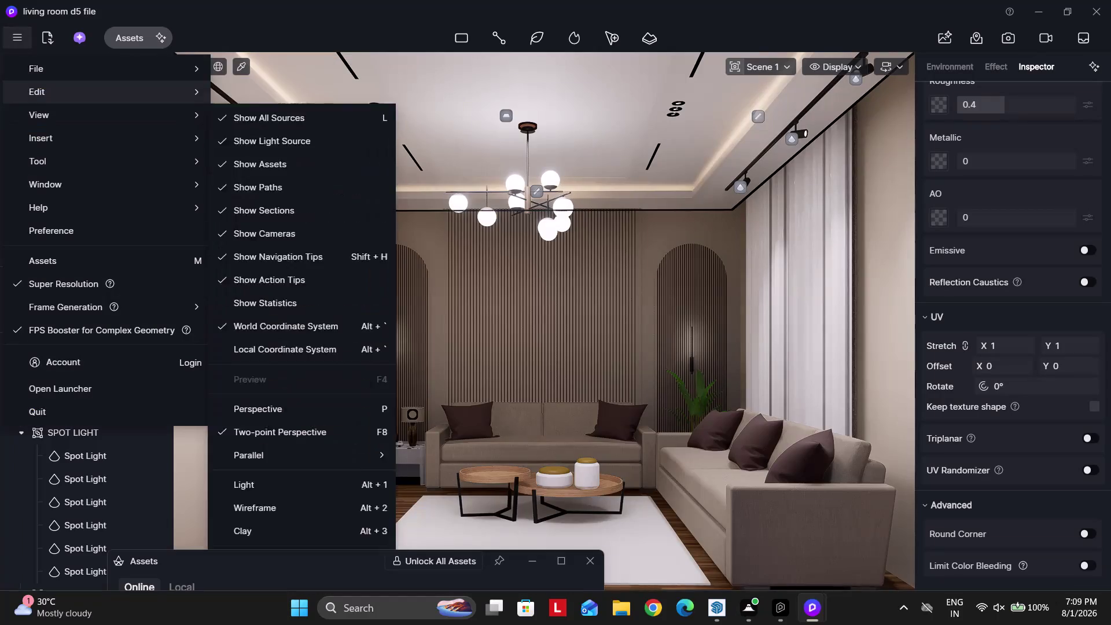
Close the main menu and return to the living room's saved Scene 1 camera view.
click(262, 195)
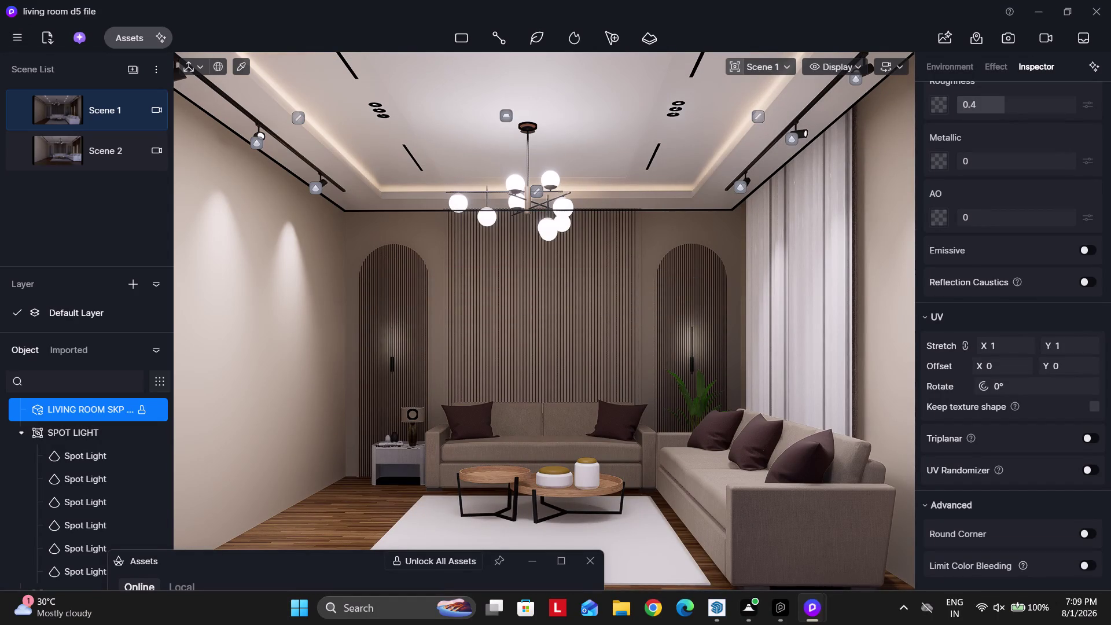
scroll(up, 3)
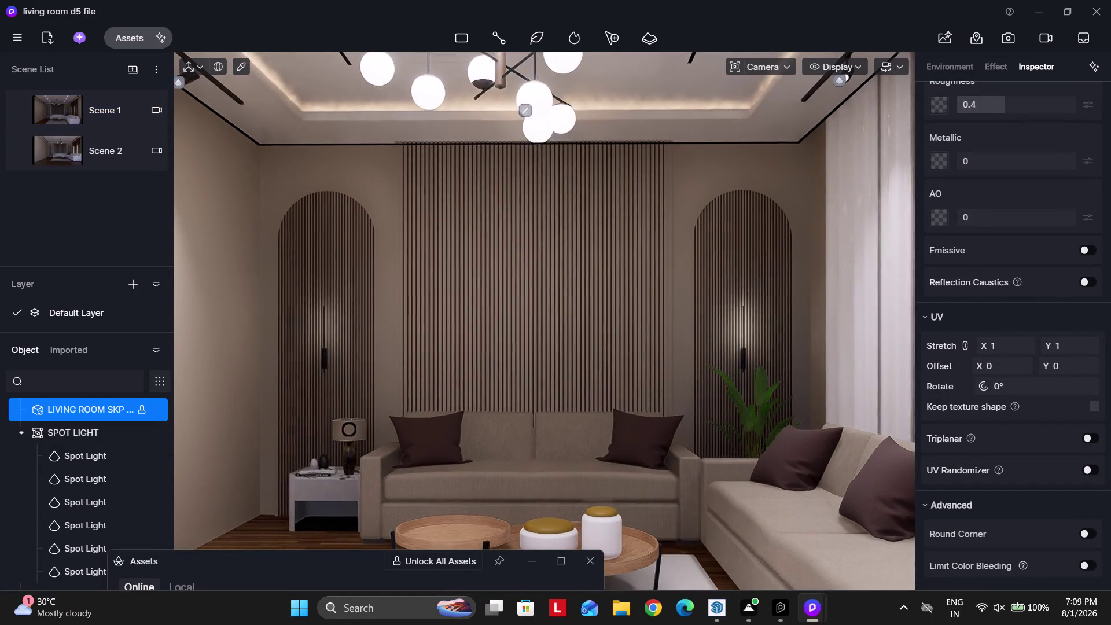
scroll(down, 3)
scroll(up, 3)
scroll(down, 3)
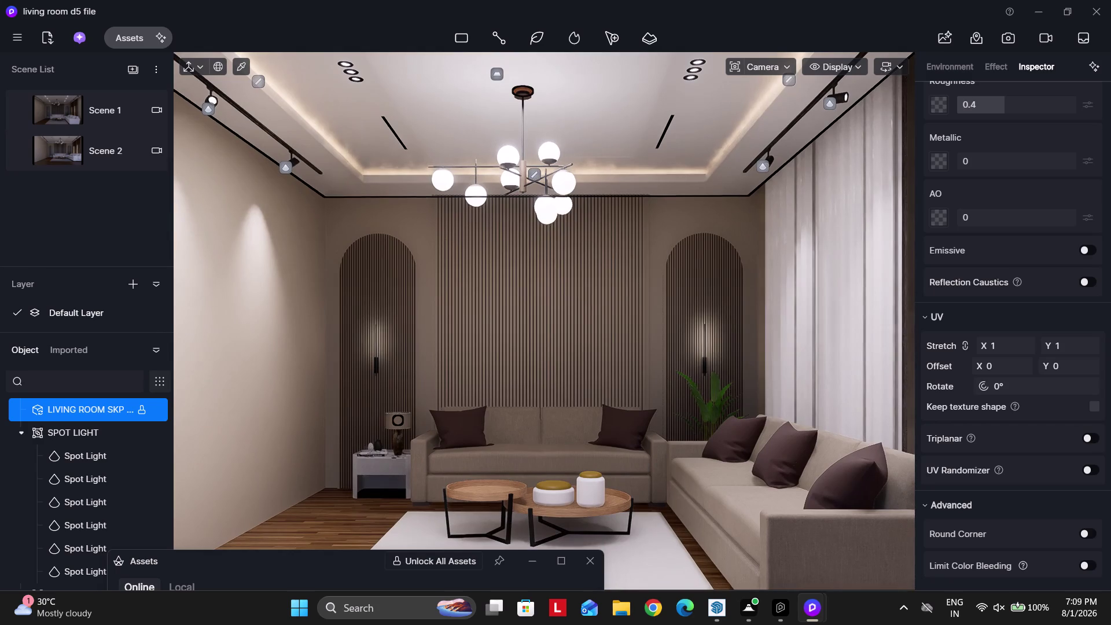
click(86, 106)
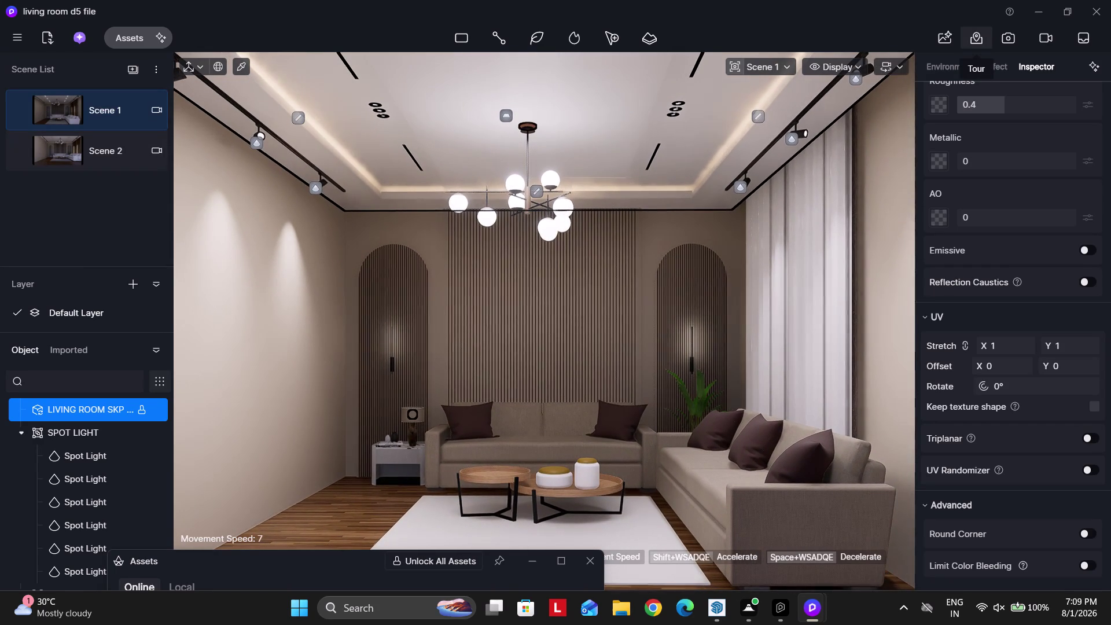
click(1004, 37)
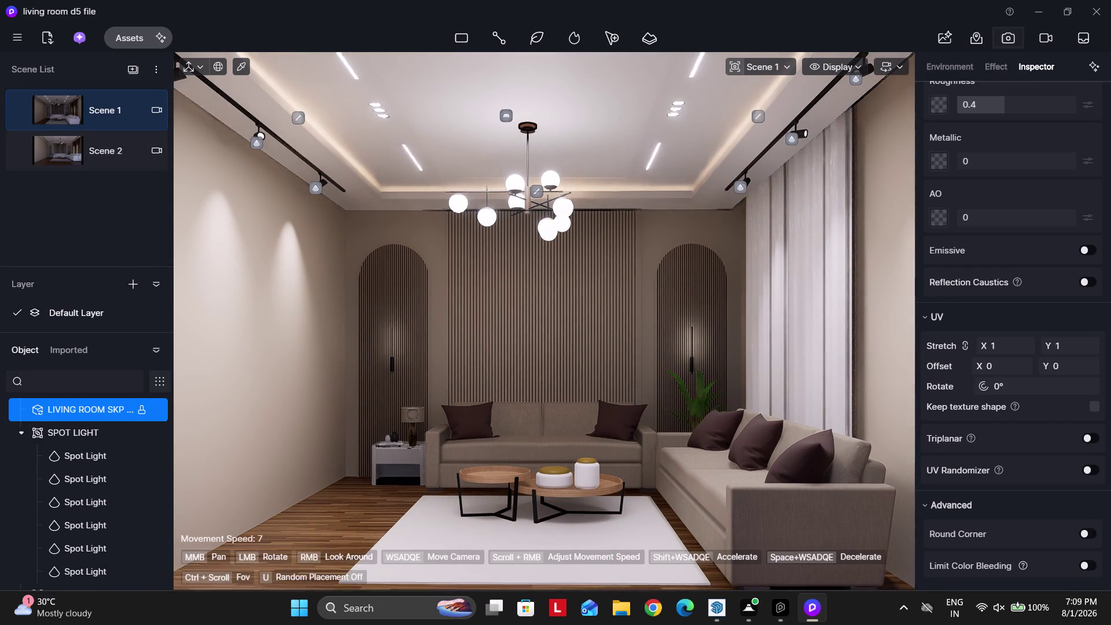
Preview 16:9 and square 1:1 aspect ratios, then return to Original at 2K.
click(605, 557)
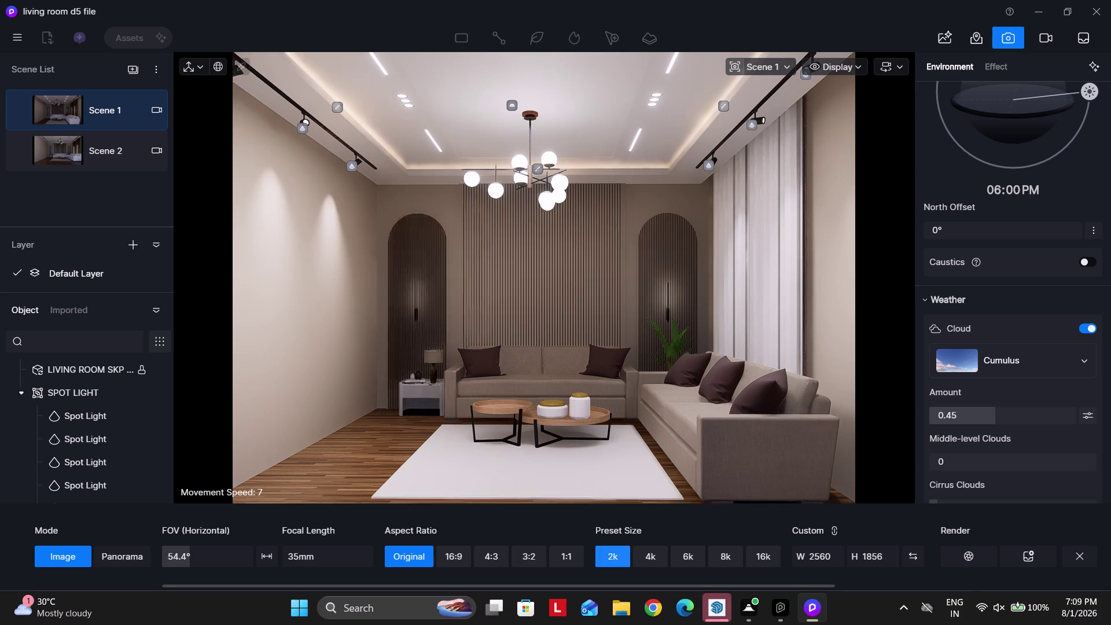
click(457, 464)
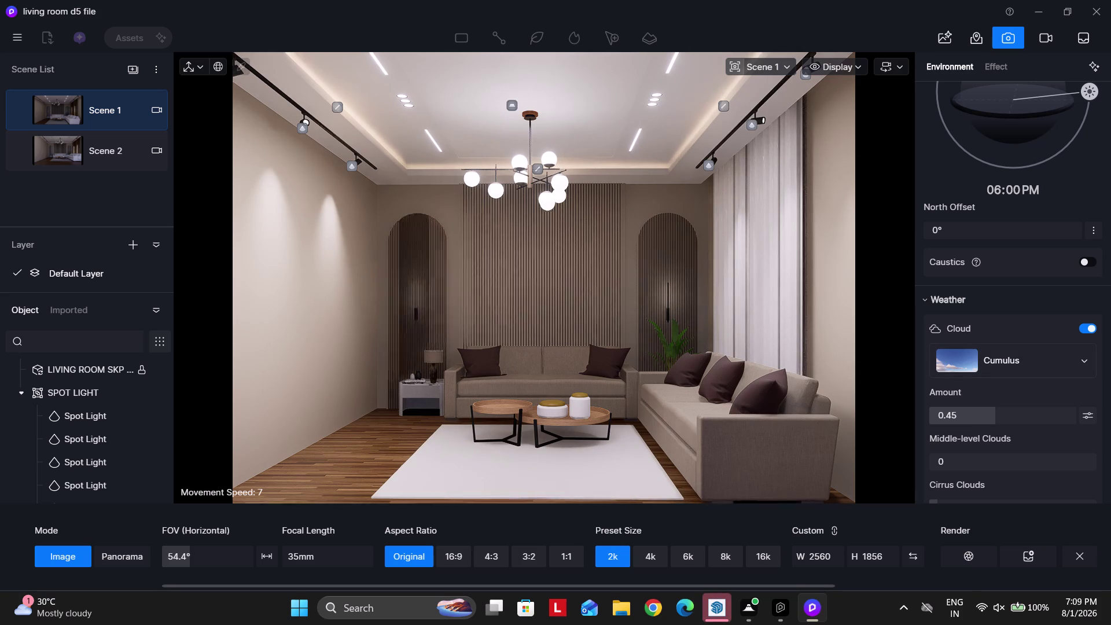
click(452, 556)
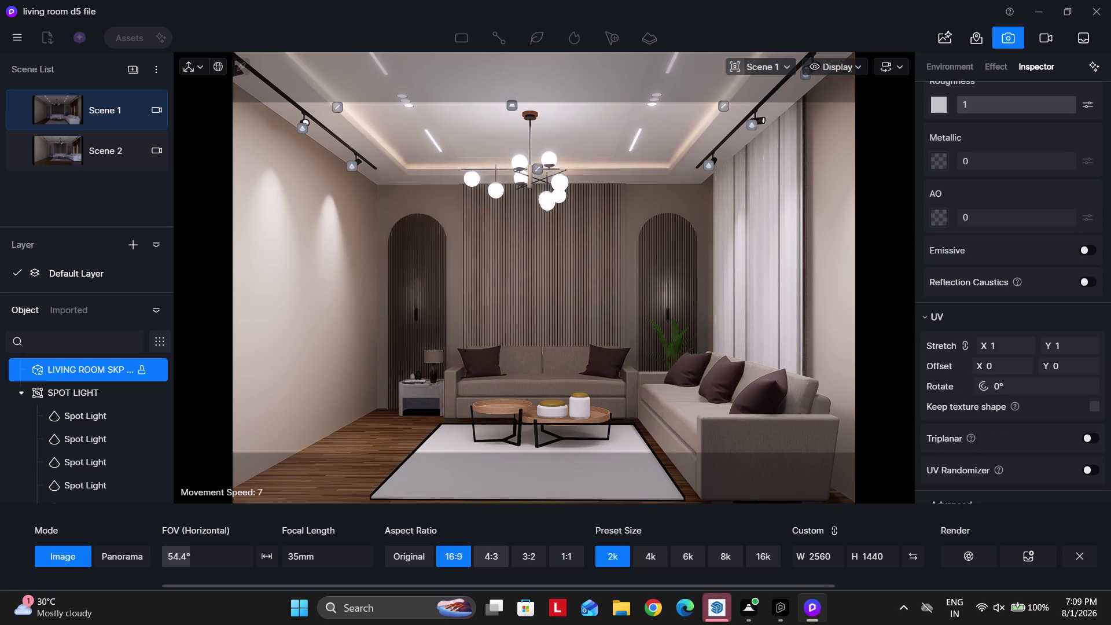
click(490, 559)
click(516, 559)
click(562, 555)
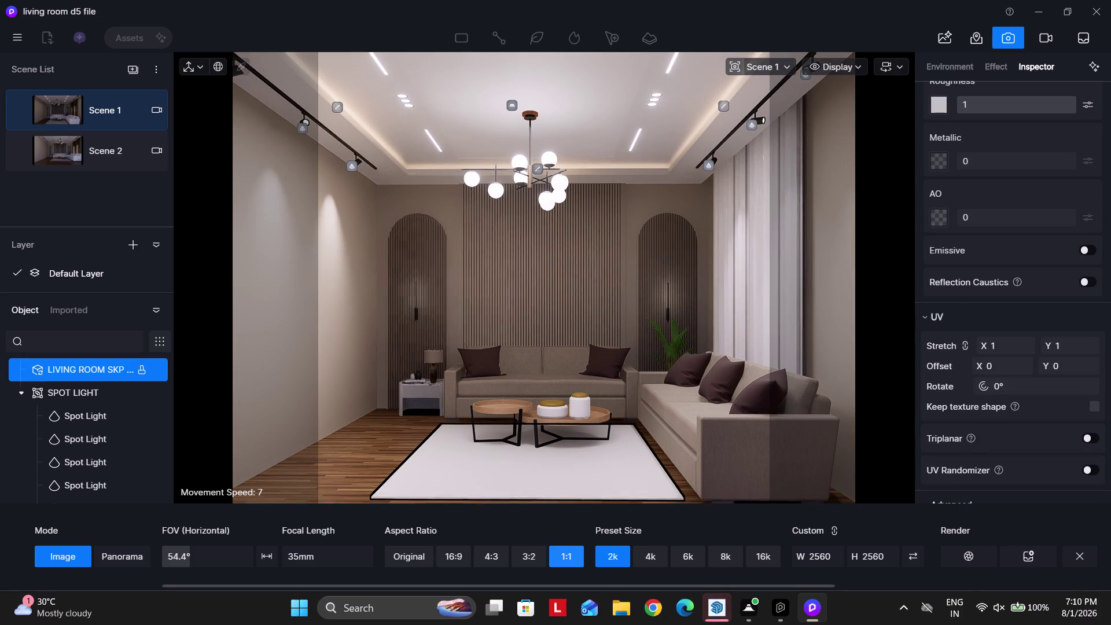
click(408, 557)
Restore the Scene 1 view, deselect the living room model and switch to SketchUp.
scroll(up, 3)
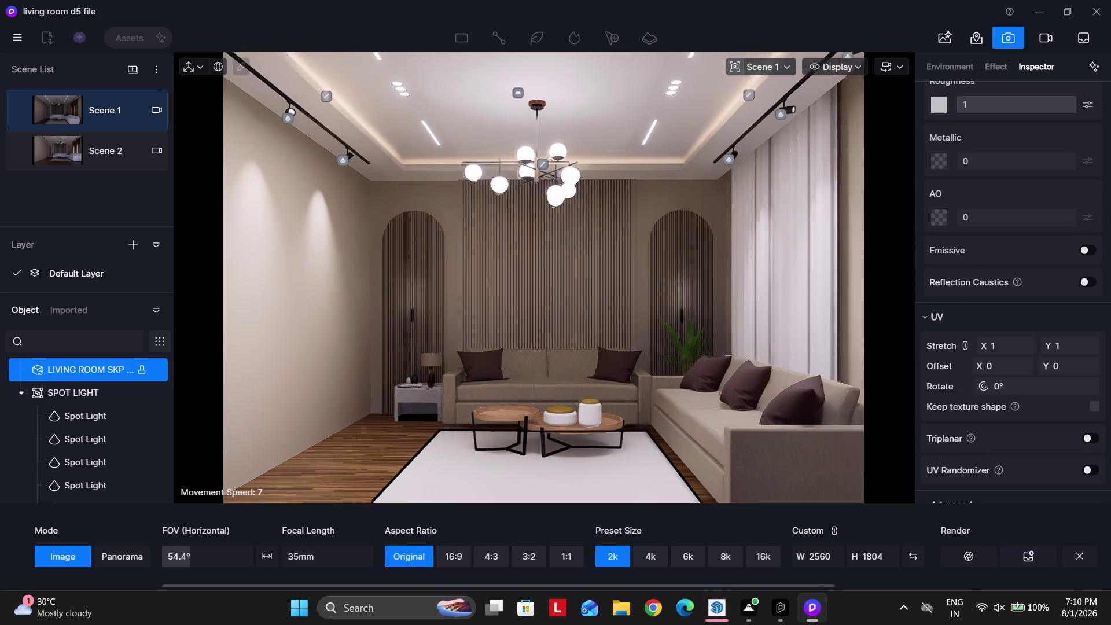
scroll(up, 3)
scroll(up, 3)
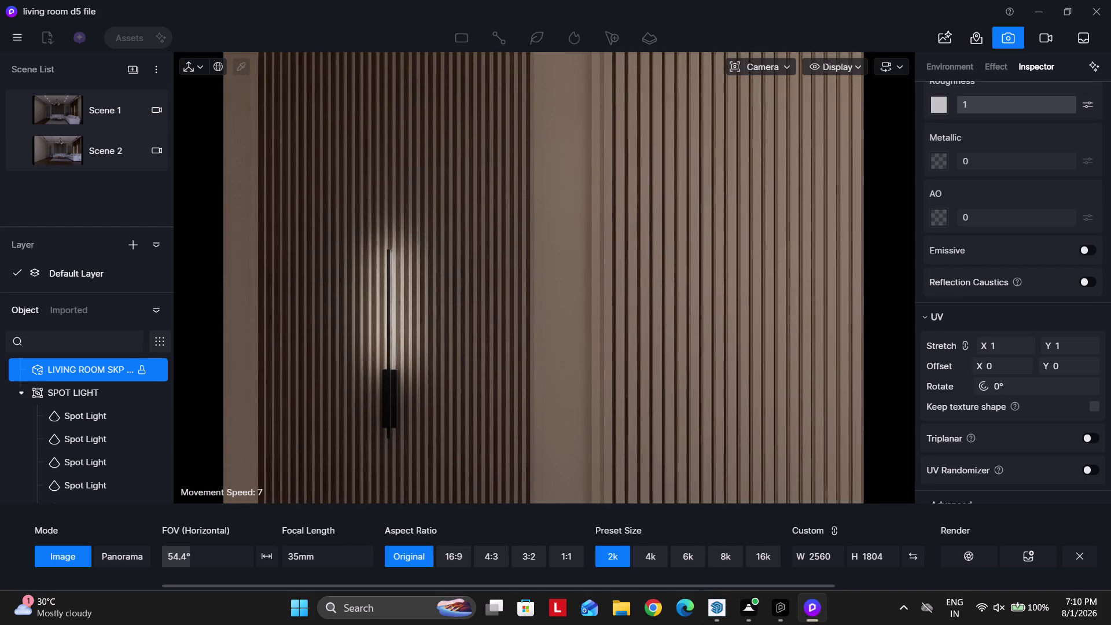
scroll(up, 3)
click(100, 107)
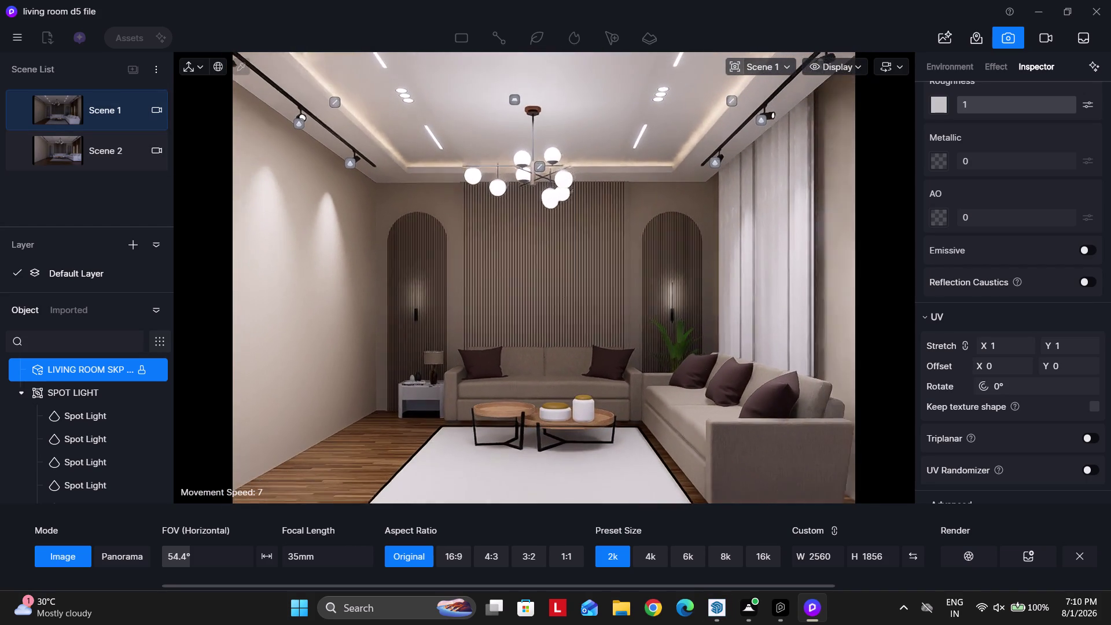
click(633, 457)
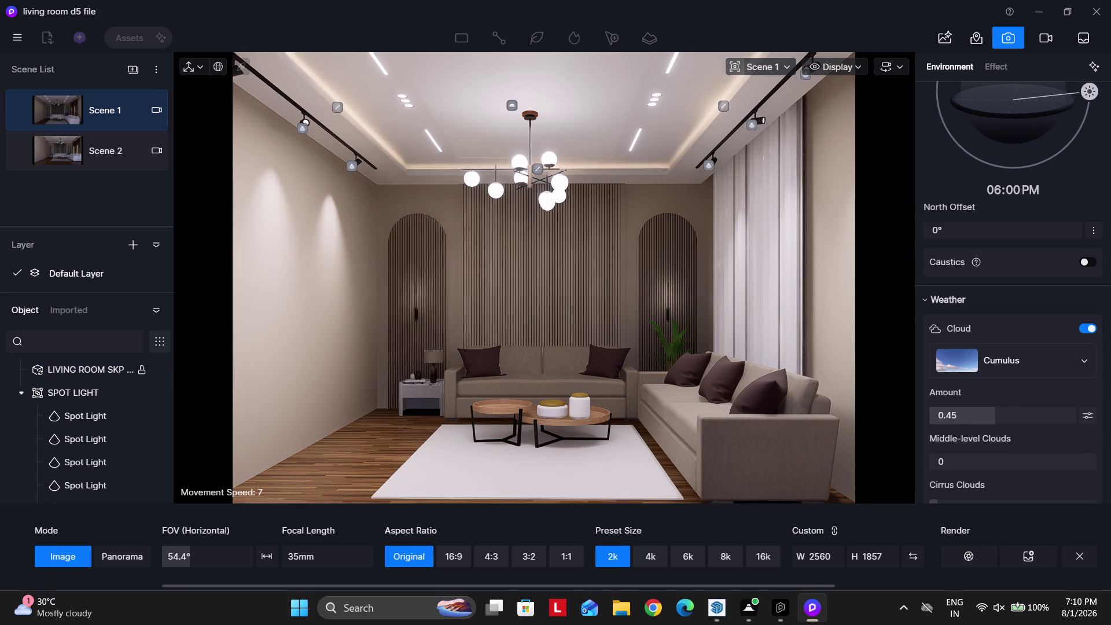
click(712, 602)
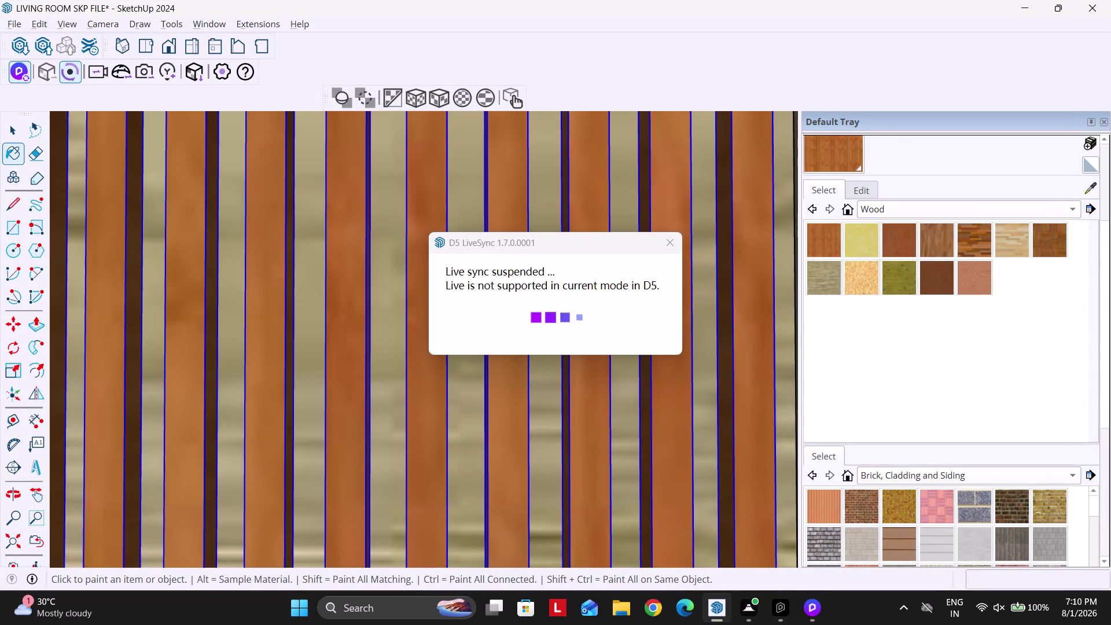
In SketchUp, orbit and pan in close to the slatted arch panel's edge.
click(810, 602)
click(977, 35)
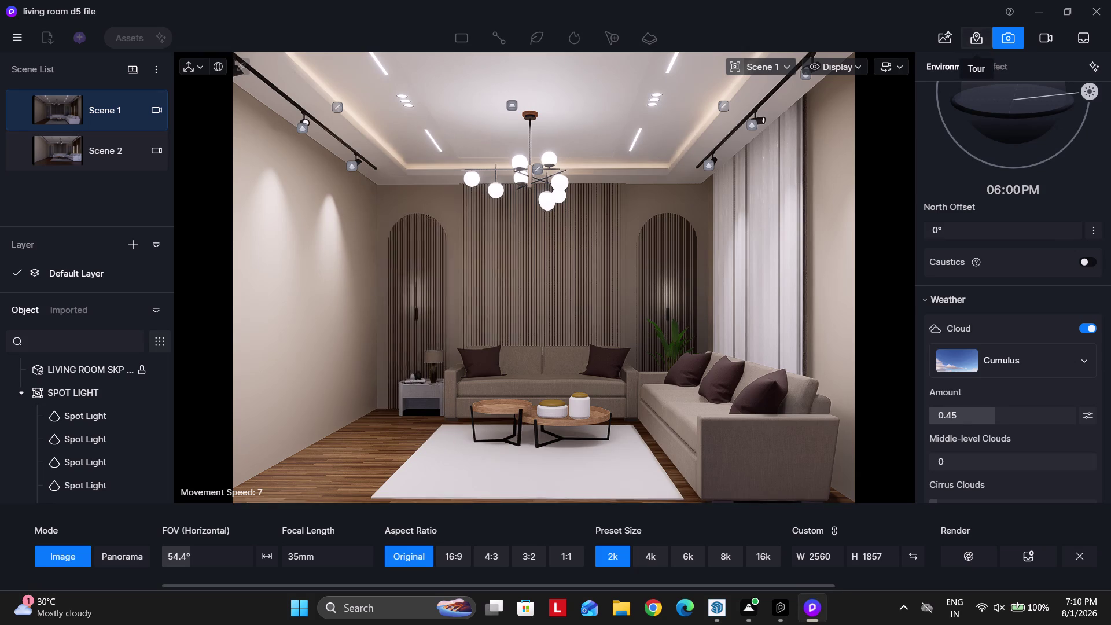
scroll(down, 3)
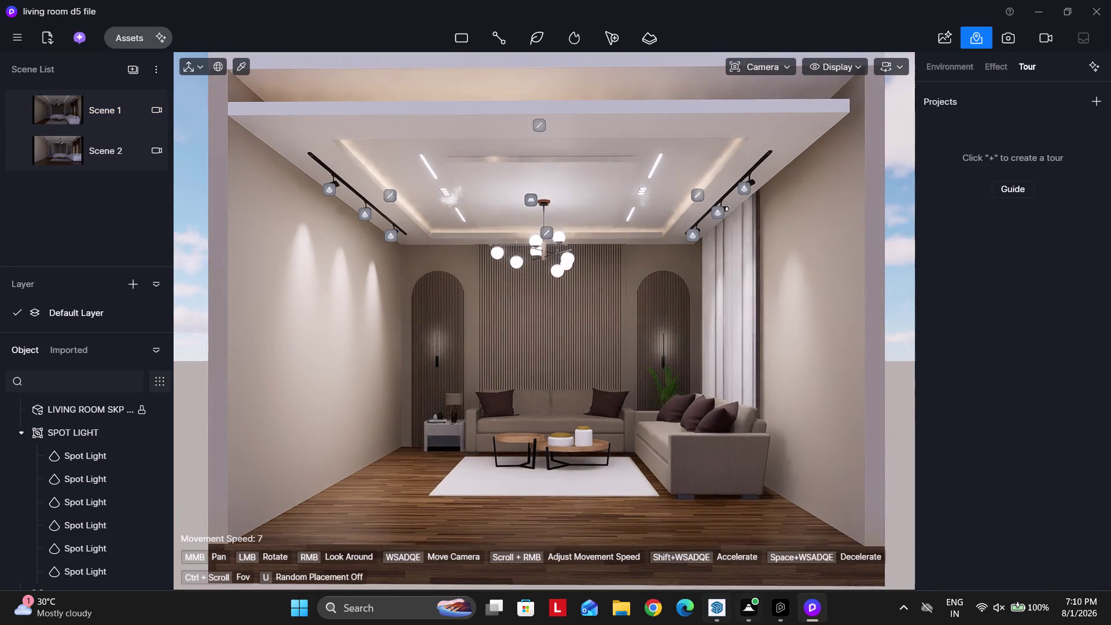
click(723, 612)
scroll(down, 3)
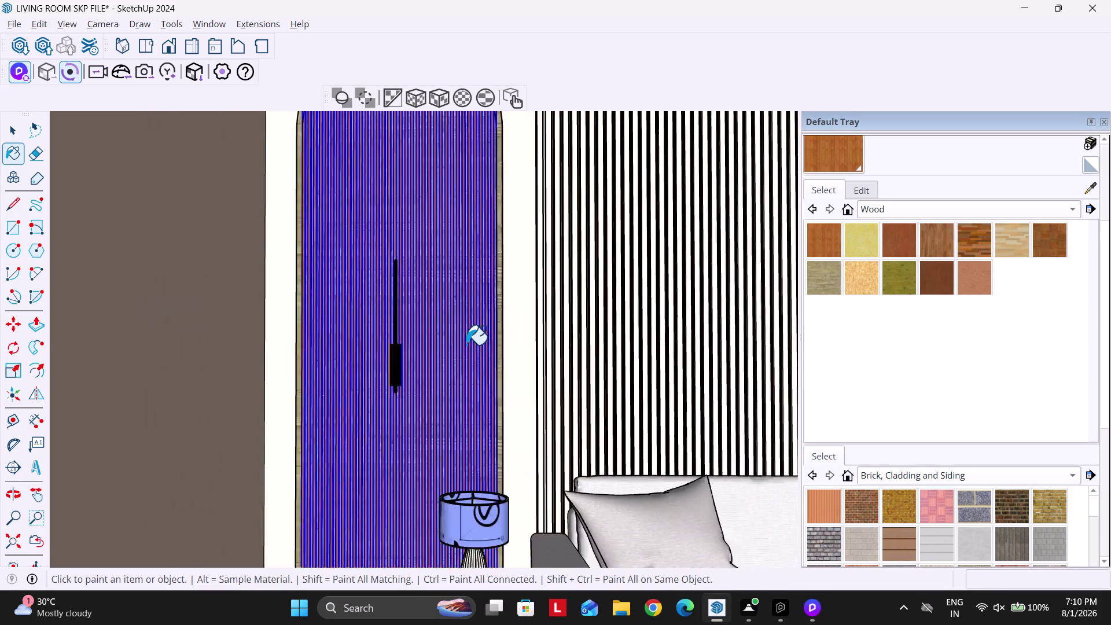
scroll(down, 3)
key(space)
scroll(up, 3)
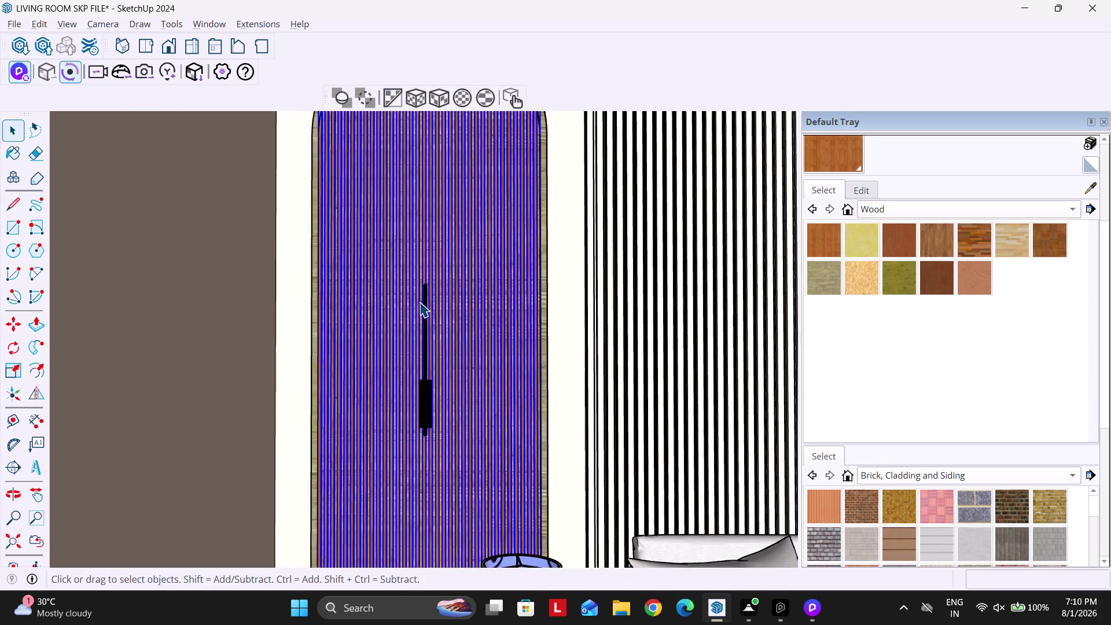
middle_drag(470, 324, 330, 409)
scroll(down, 3)
scroll(up, 3)
middle_drag(512, 373, 281, 352)
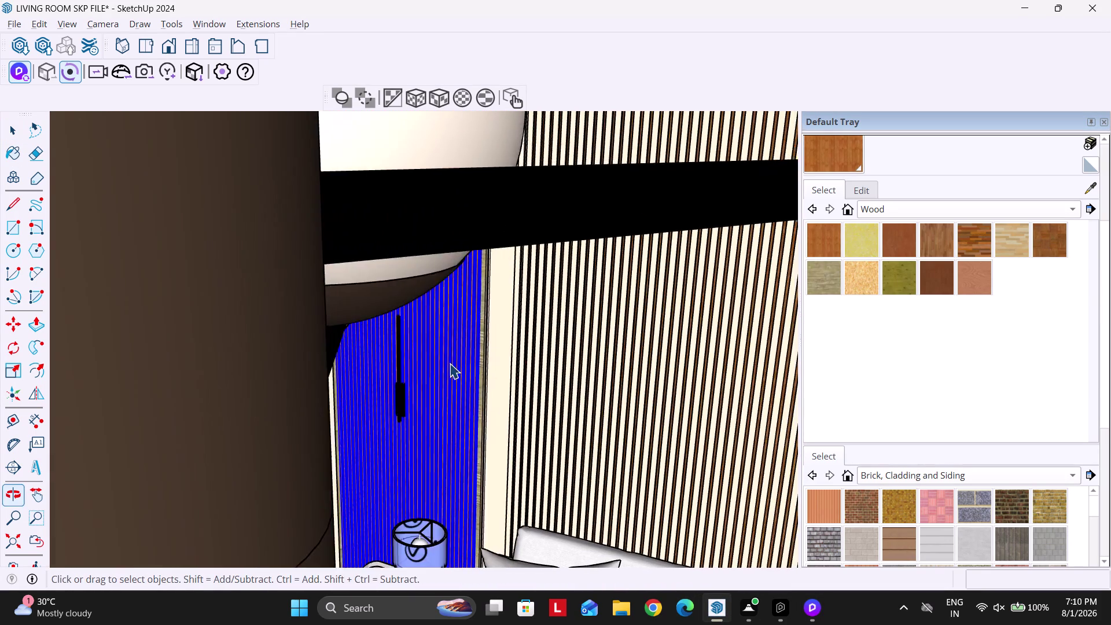
scroll(up, 3)
middle_drag(450, 415, 359, 409)
scroll(up, 3)
middle_drag(462, 418, 388, 415)
Move the slatted panel about one inch, check it, and return to D5 Render.
key(m)
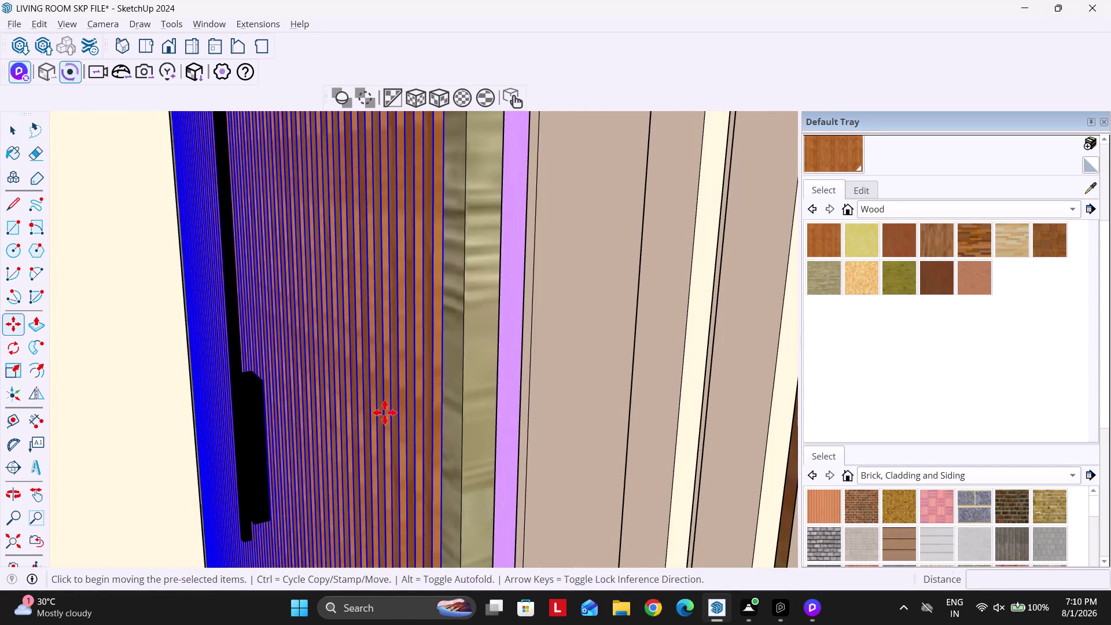
click(408, 415)
key(Left)
click(374, 421)
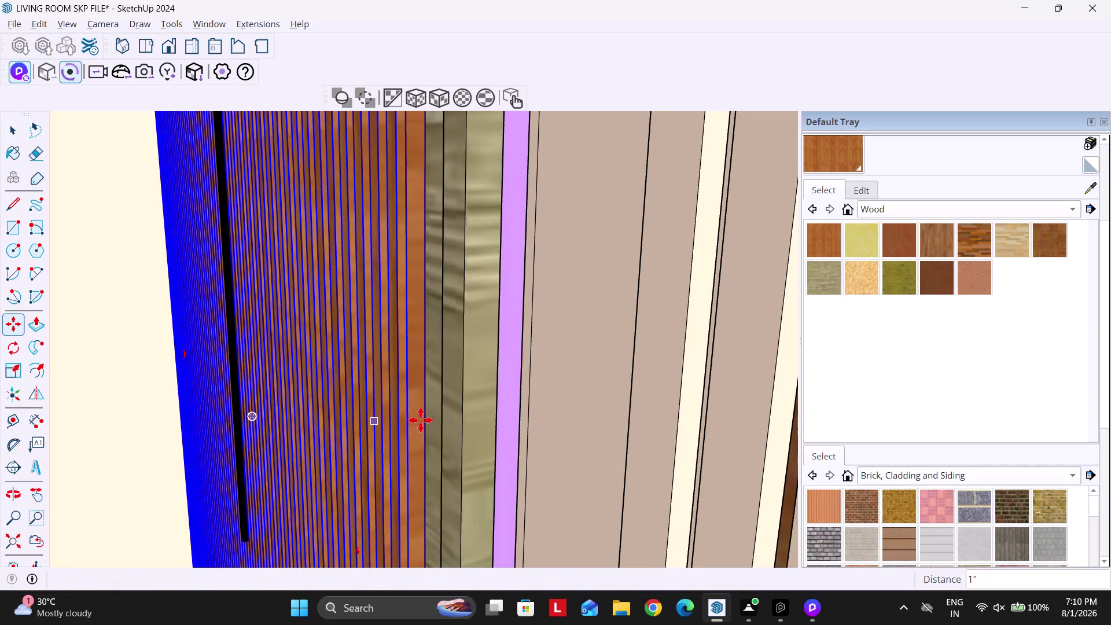
click(425, 419)
key(Left)
click(453, 417)
key(space)
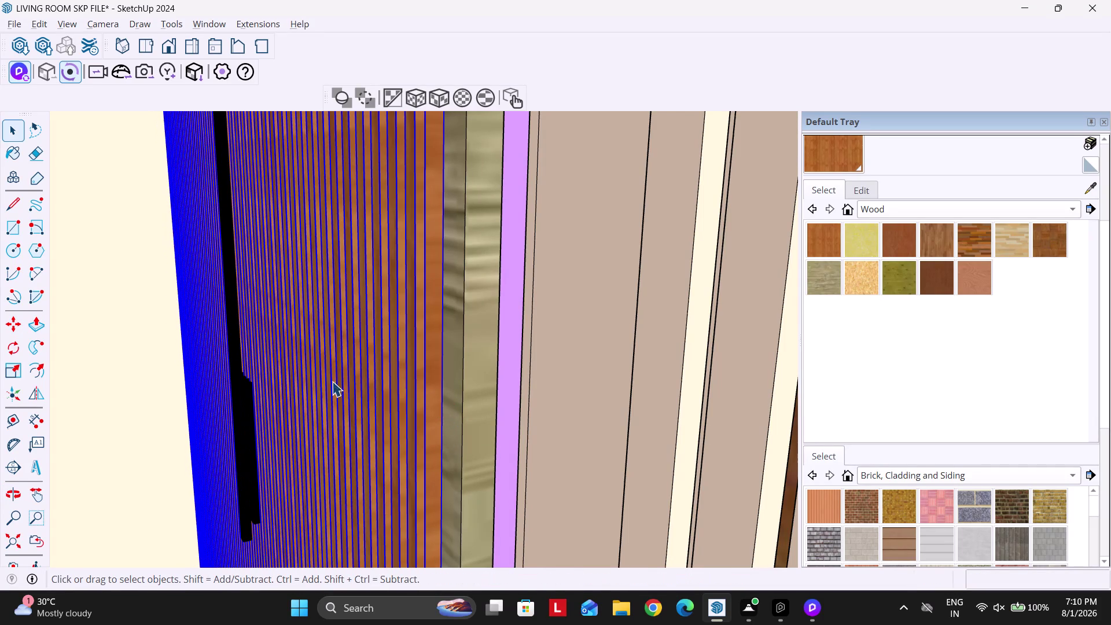
scroll(down, 3)
middle_drag(507, 562, 603, 548)
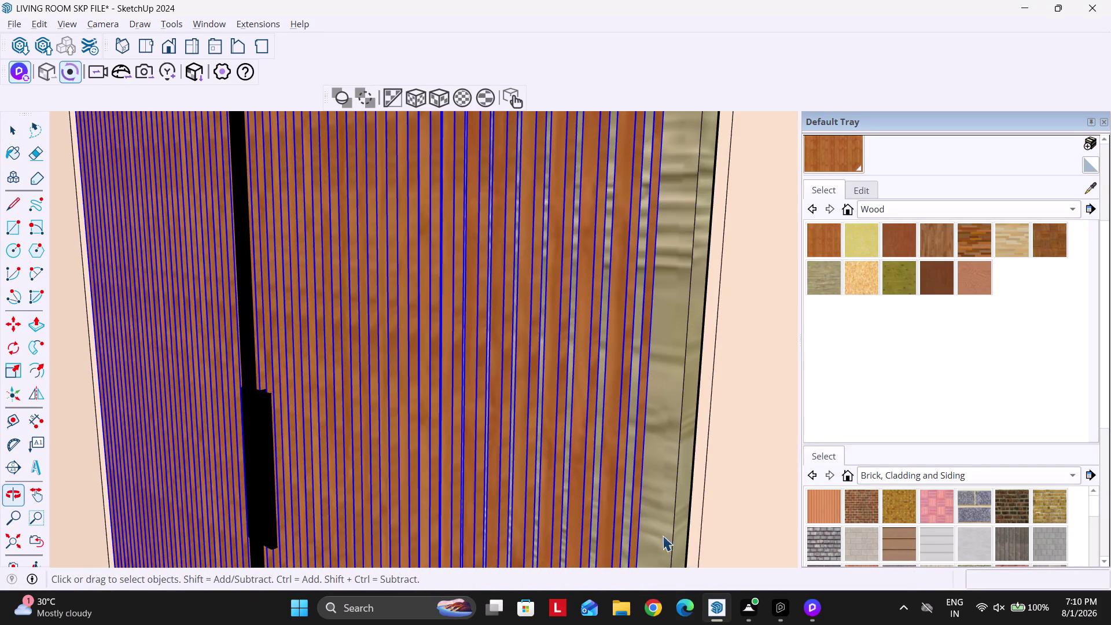
middle_drag(375, 521, 490, 484)
scroll(down, 3)
click(810, 613)
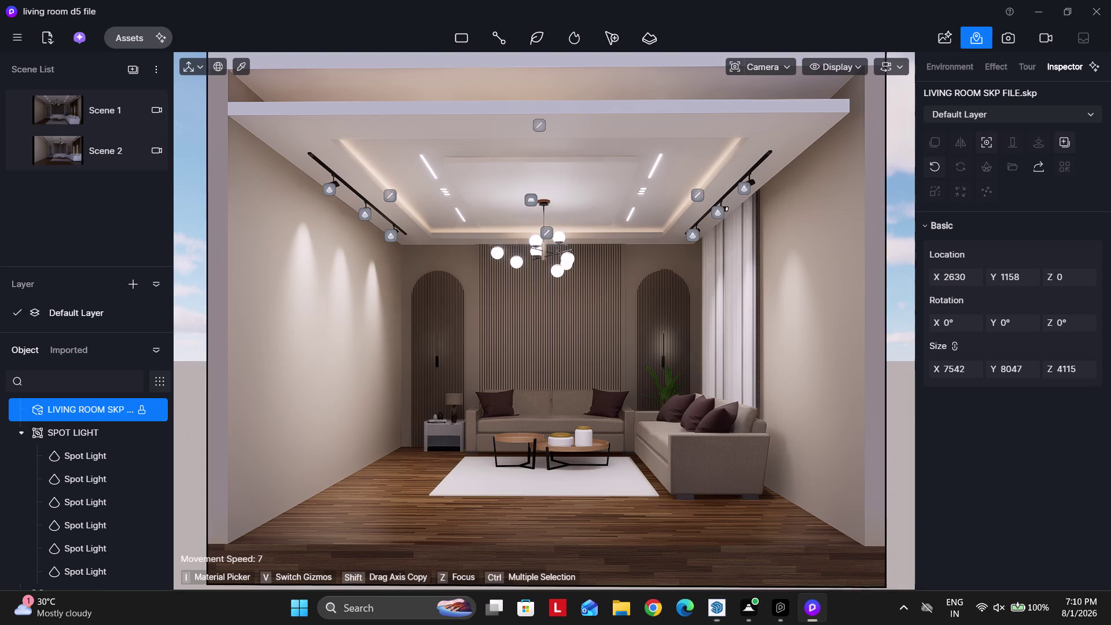
Open Scene 1's still-image settings and preview 16:9 and square 1:1 proportions.
click(1016, 33)
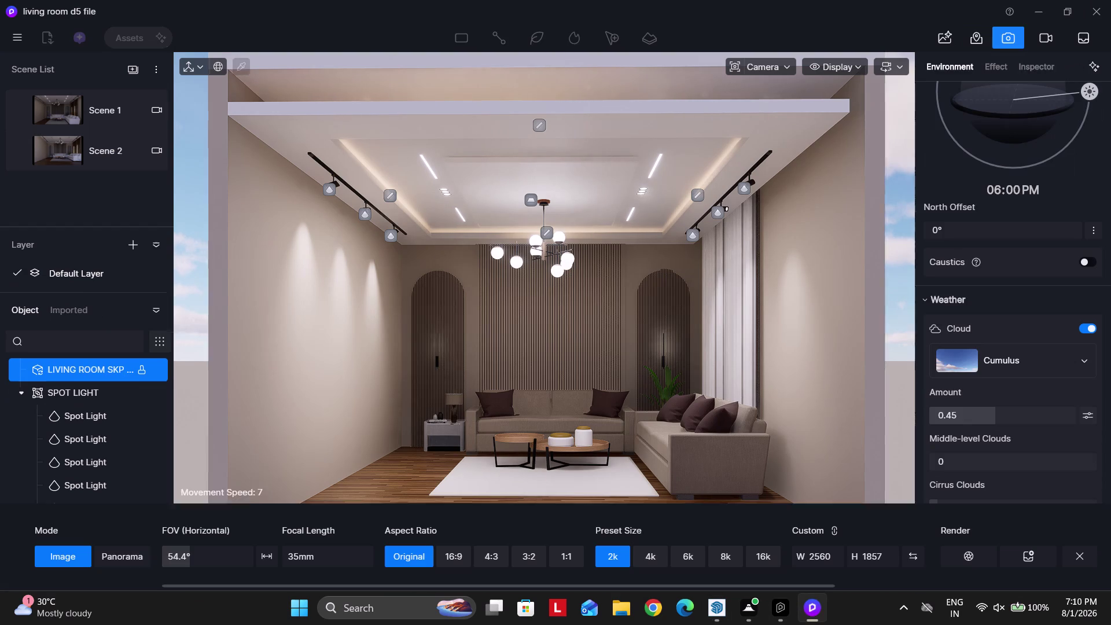
click(90, 115)
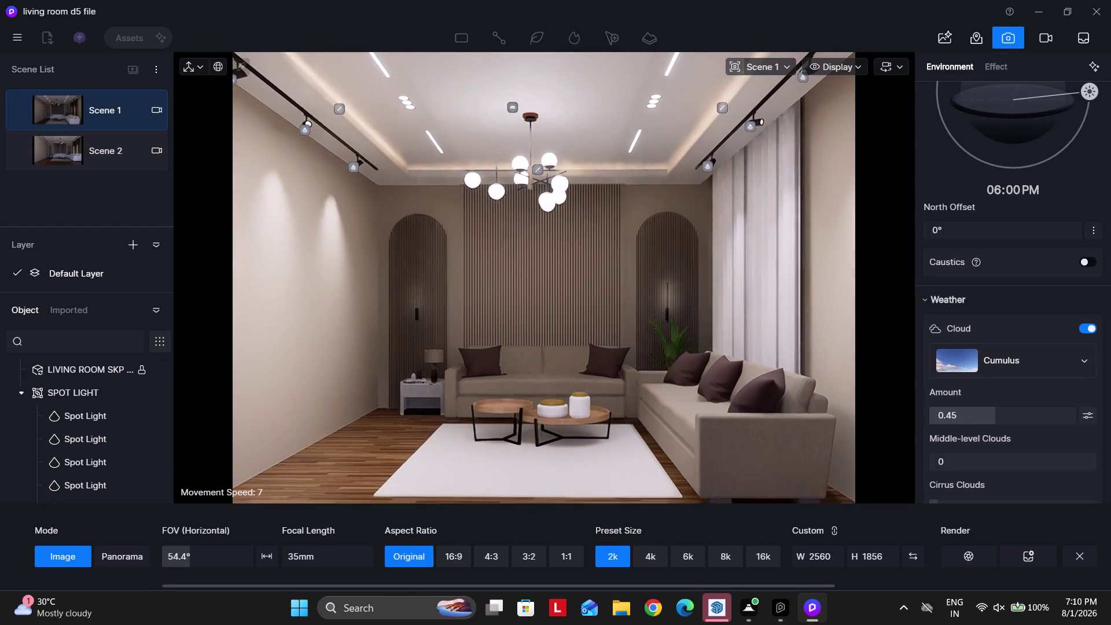
click(461, 560)
click(486, 559)
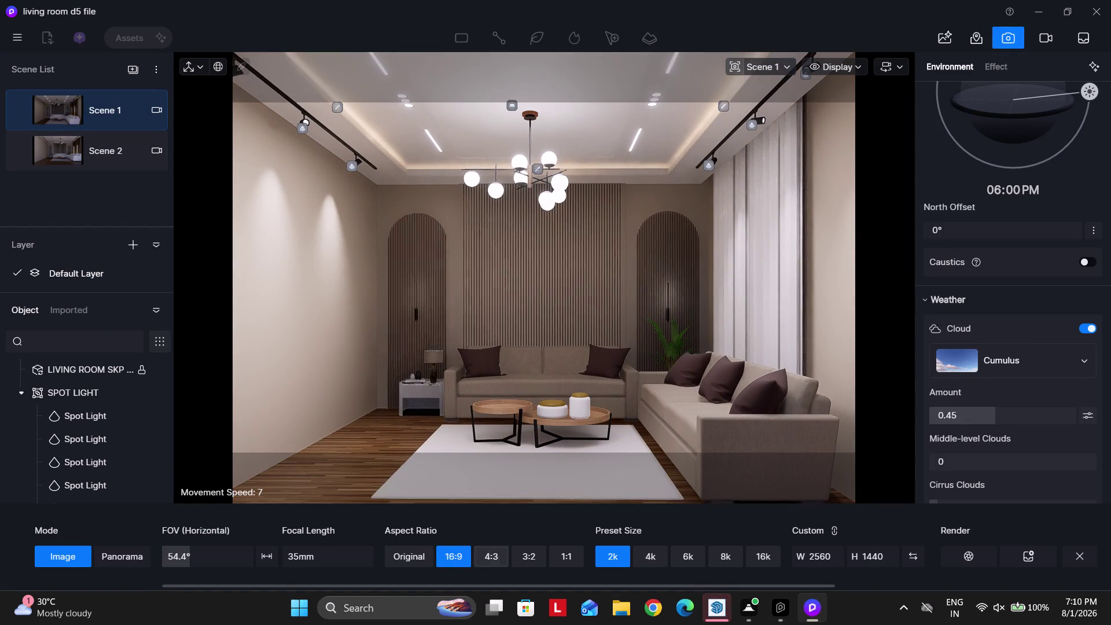
click(508, 557)
click(545, 556)
click(566, 553)
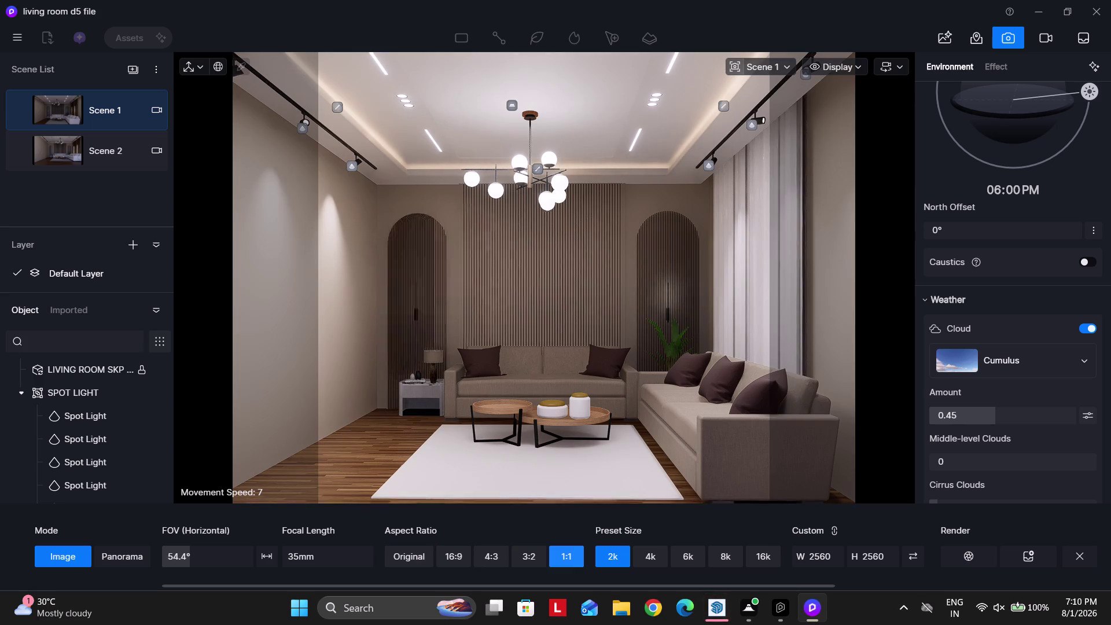
click(449, 555)
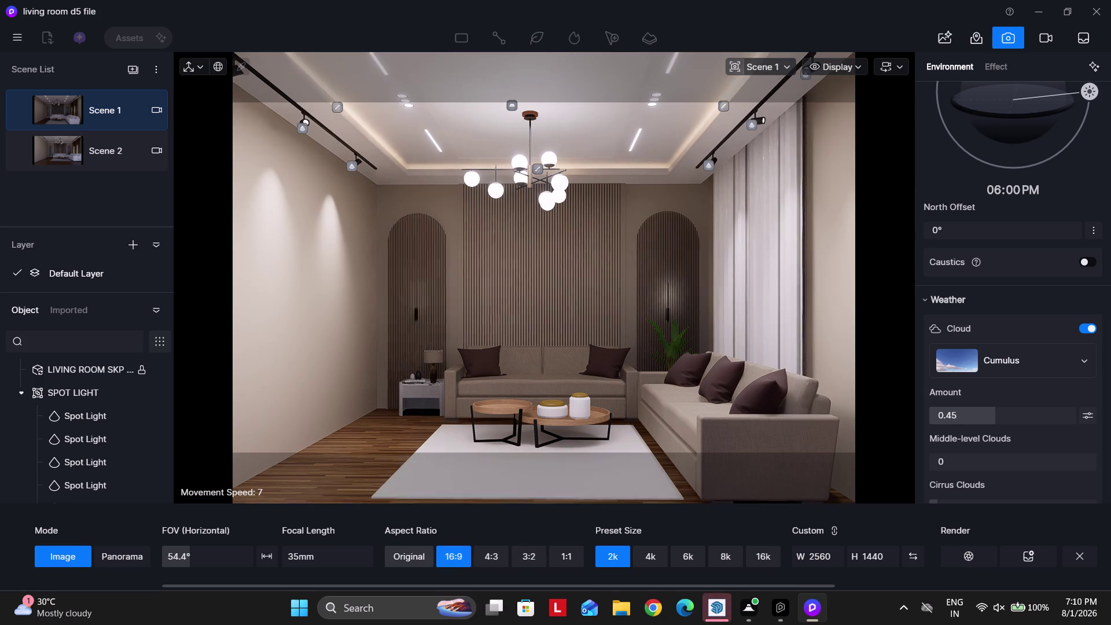
click(396, 556)
click(463, 555)
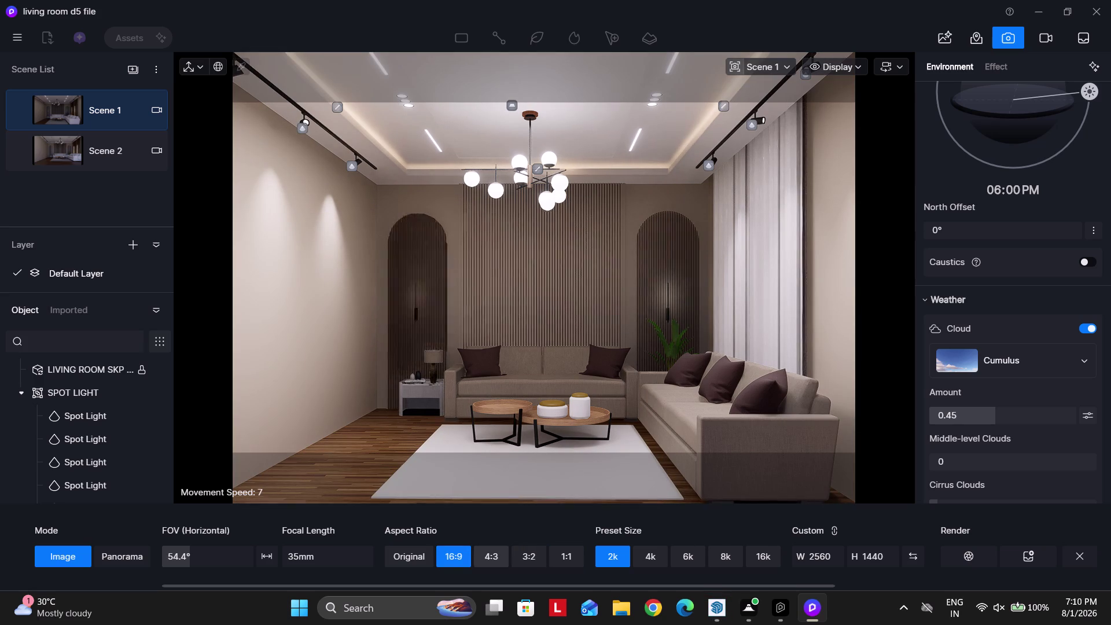
Cycle through 3:2, 4:3, square and 16:9 image ratios.
click(490, 556)
click(531, 555)
click(557, 551)
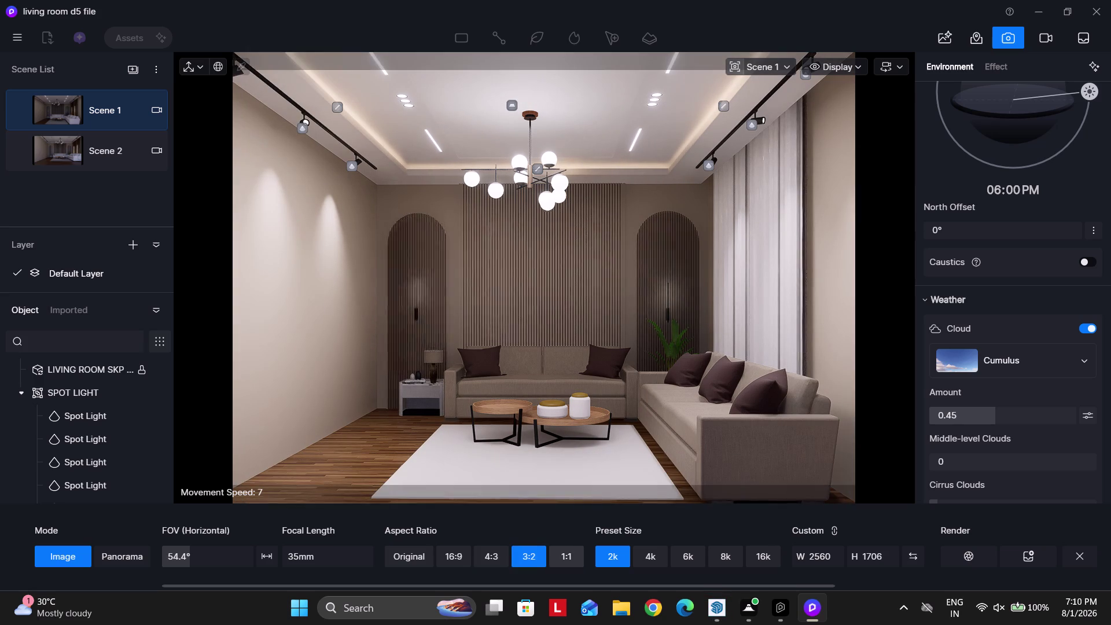
click(455, 553)
click(491, 557)
click(538, 557)
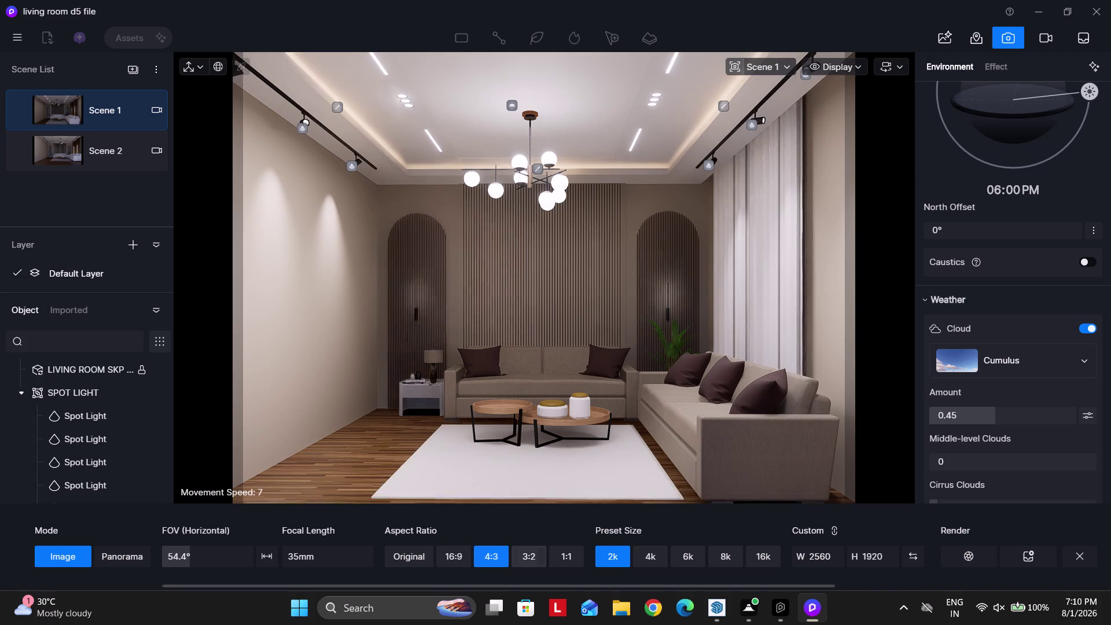
click(562, 559)
click(448, 551)
click(492, 551)
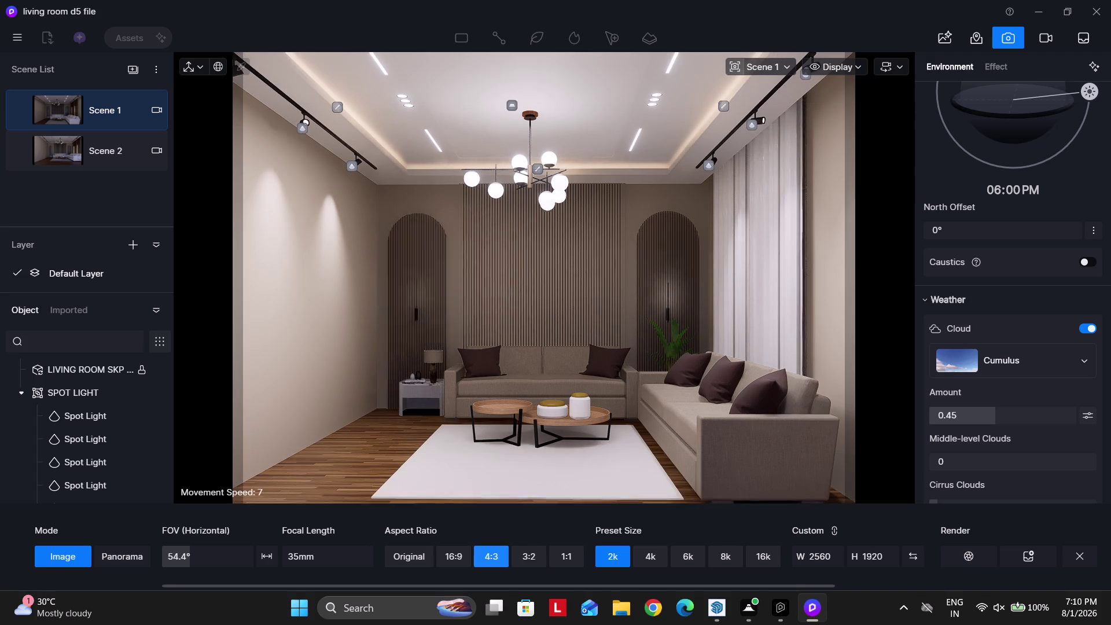
click(445, 556)
click(526, 559)
click(563, 561)
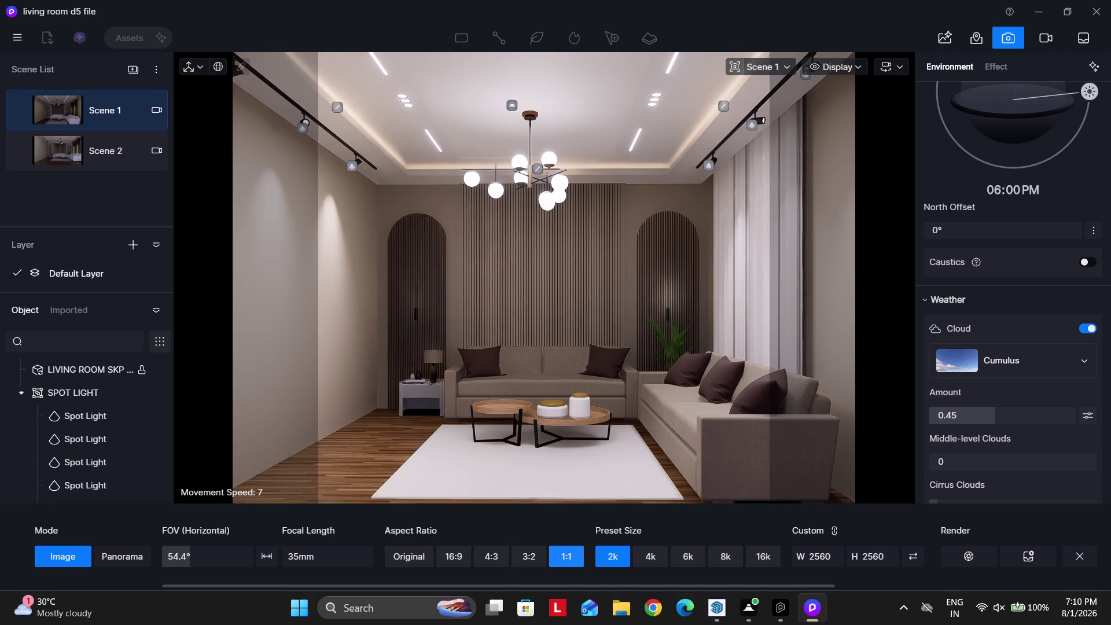
click(454, 559)
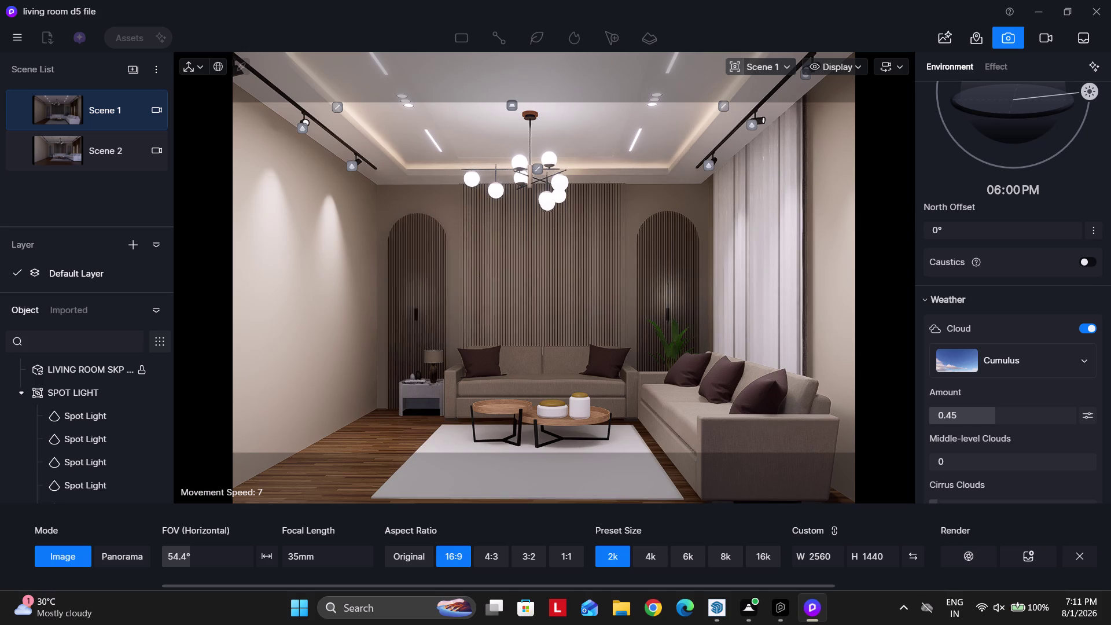
After more square and 4:3 previews, settle on the original ratio at 2560 × 1856.
click(497, 545)
click(530, 556)
click(570, 552)
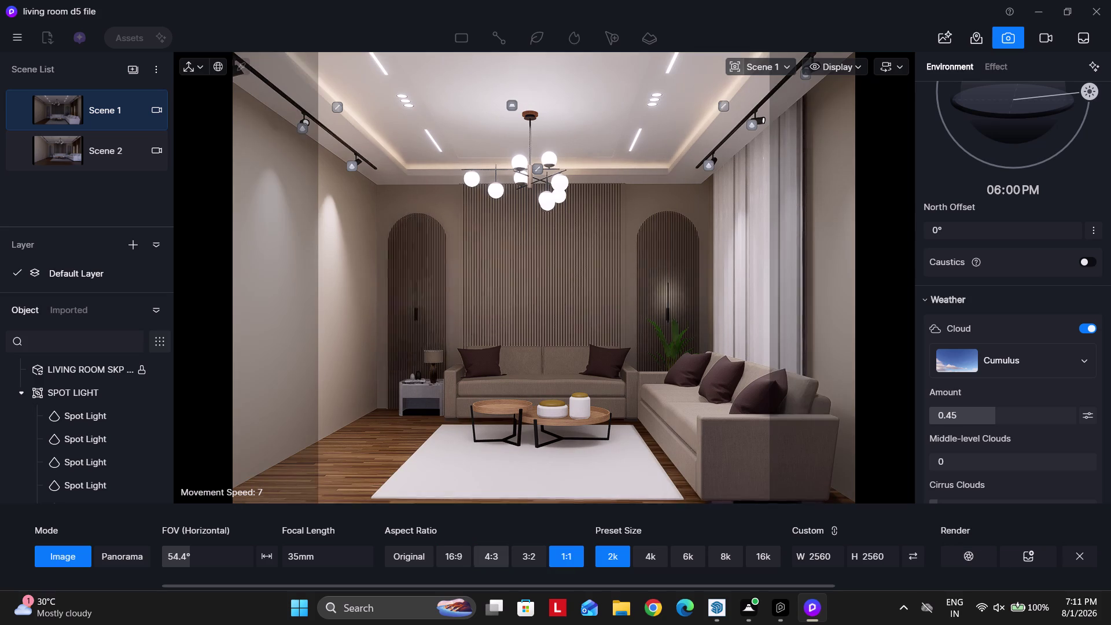
click(470, 552)
click(492, 555)
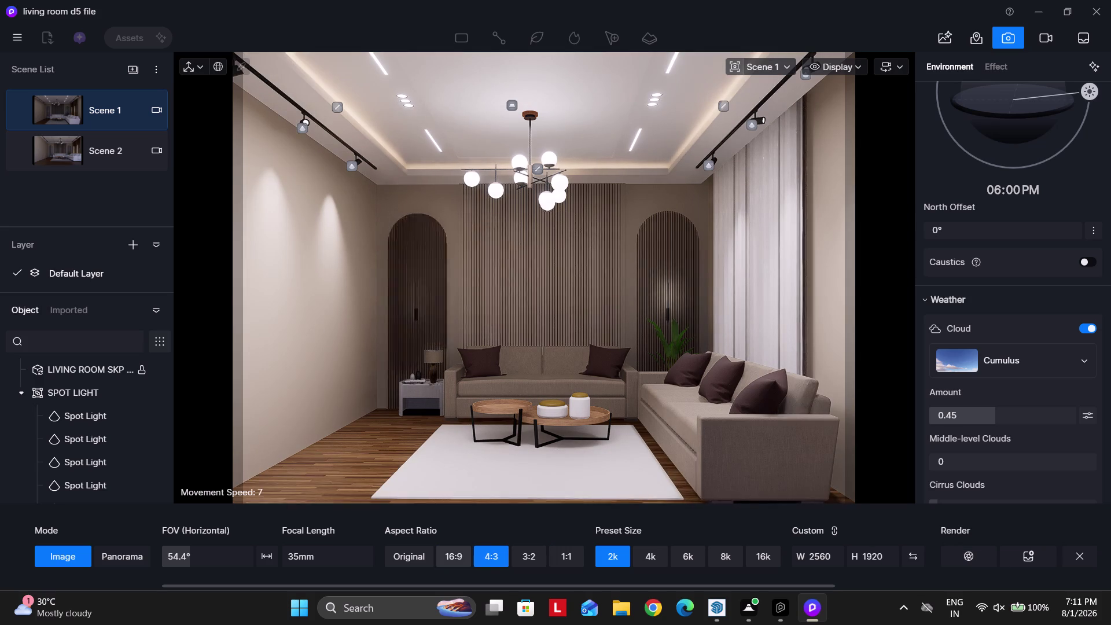
click(453, 552)
click(403, 549)
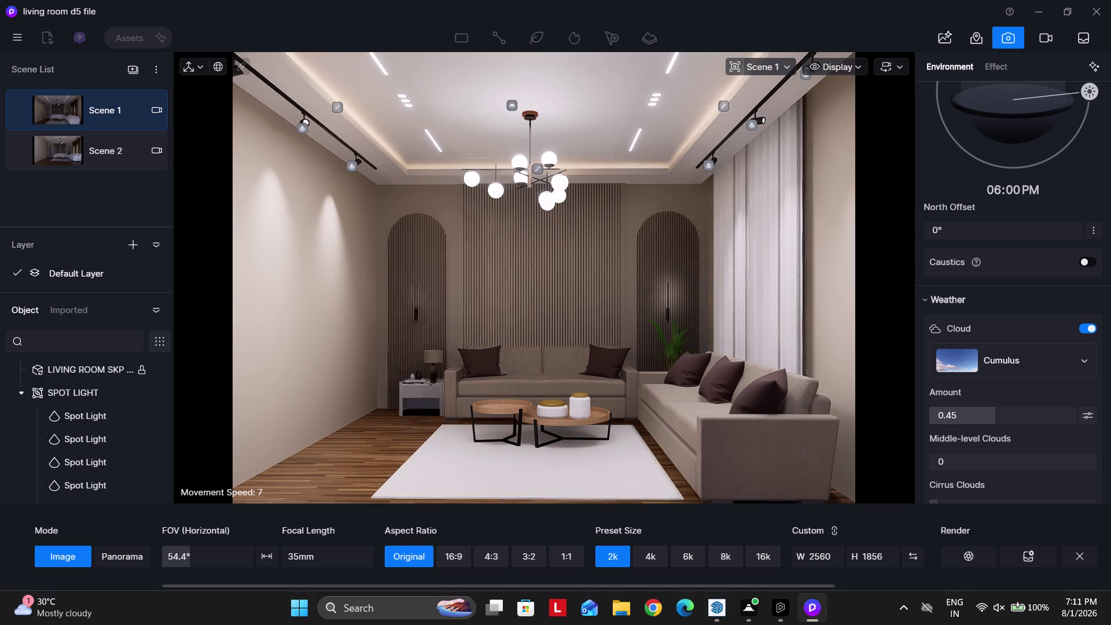
click(19, 33)
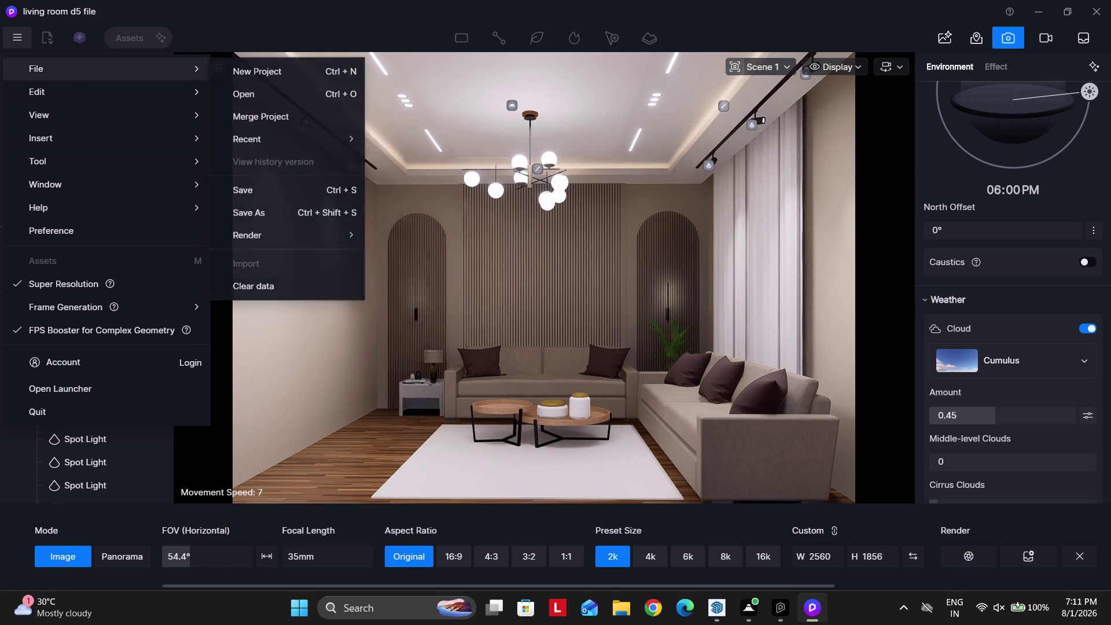
Close the main menu and zoom toward the slatted wall behind the sofa.
click(258, 199)
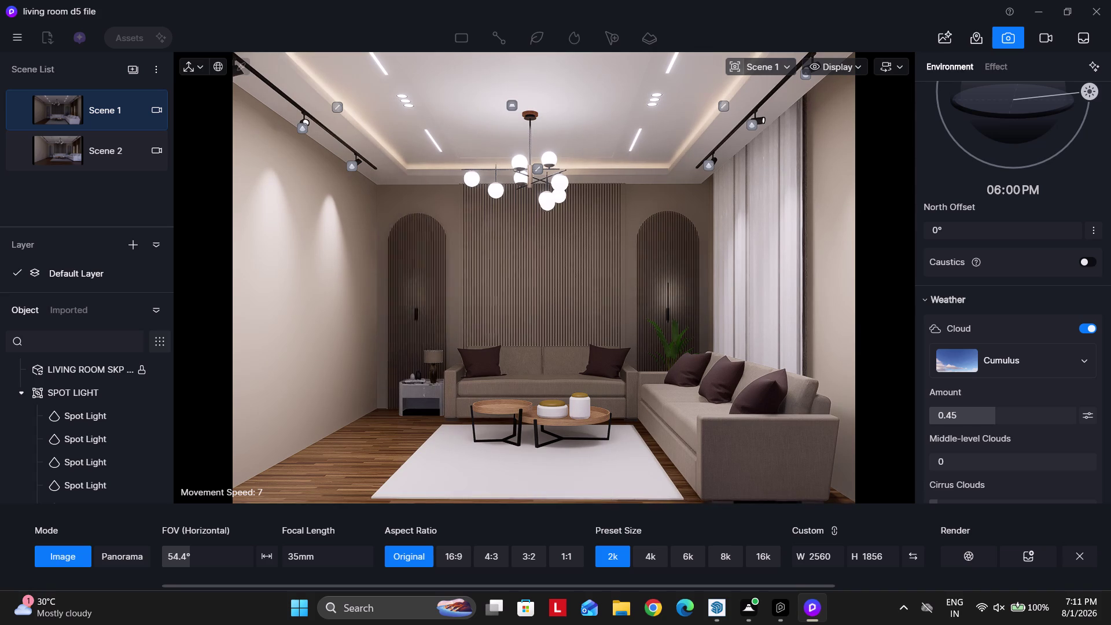
scroll(up, 3)
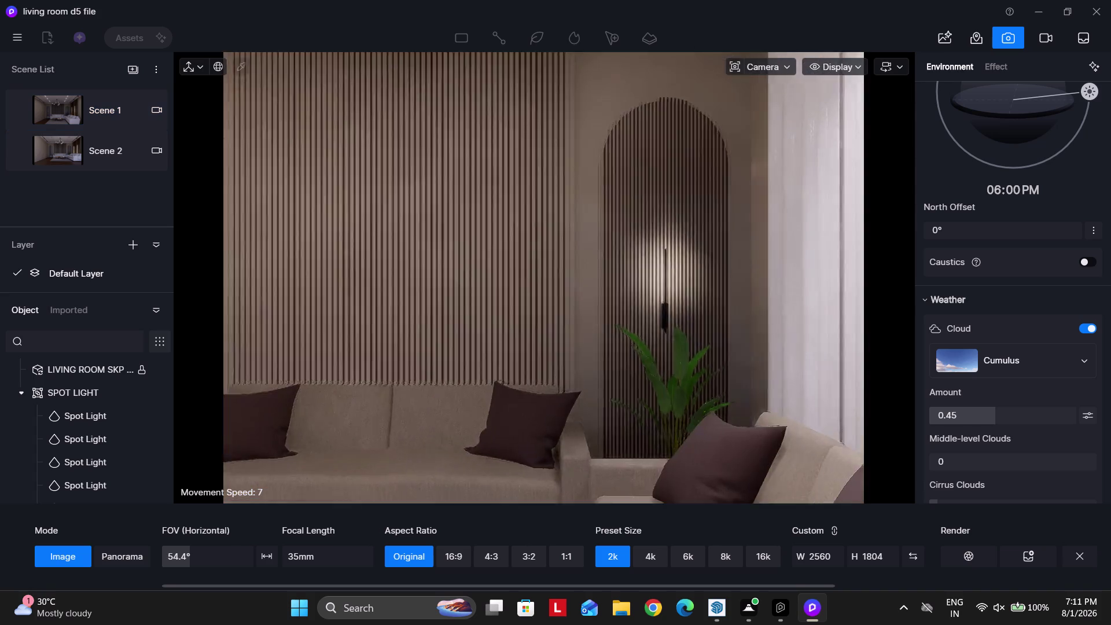
Return to the Scene 1 view and select the imported living room model.
scroll(up, 3)
scroll(up, 3)
scroll(down, 3)
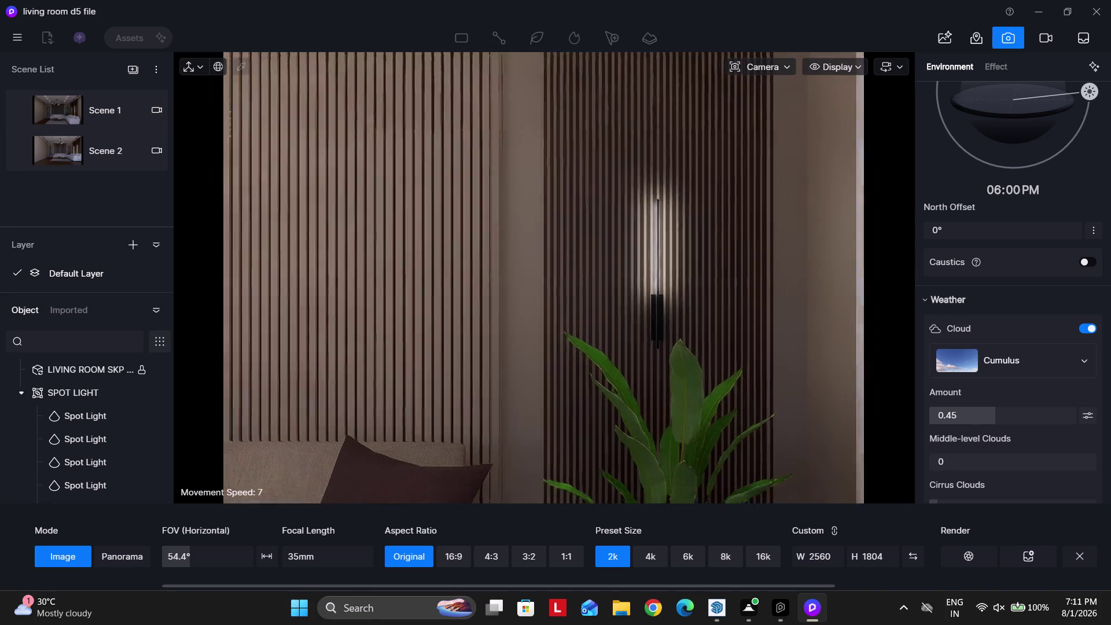
scroll(down, 3)
click(78, 106)
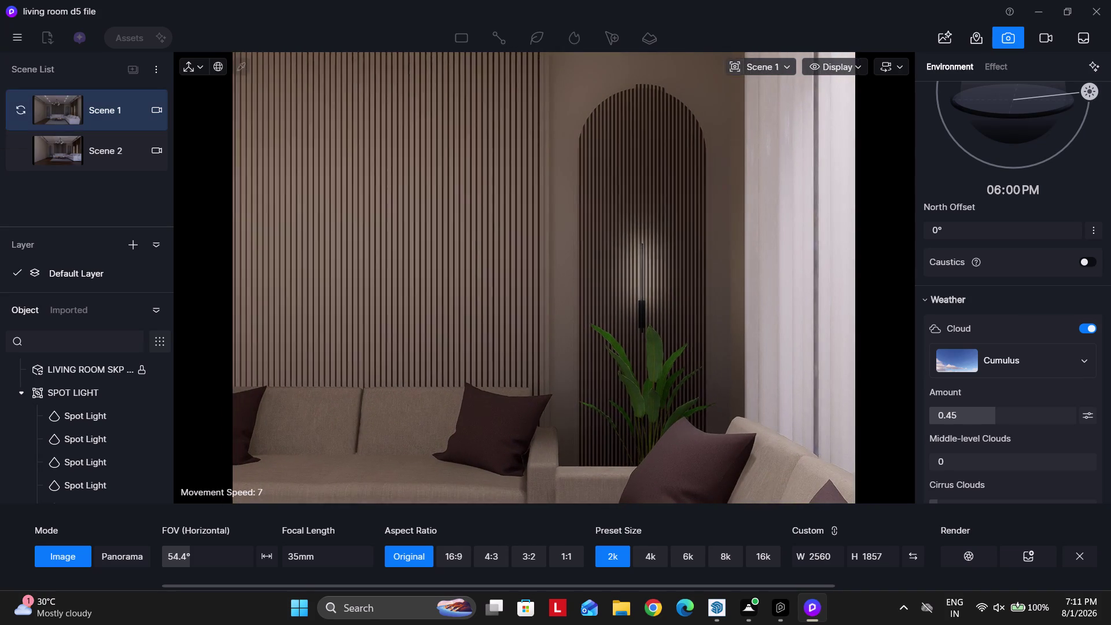
scroll(up, 3)
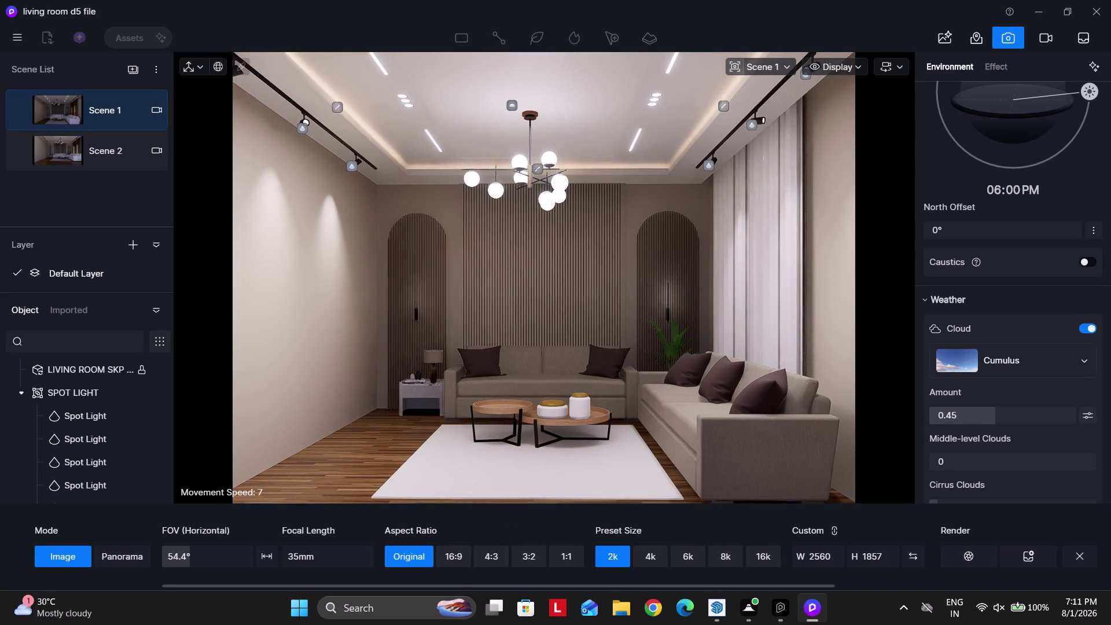
scroll(up, 3)
click(529, 348)
scroll(down, 3)
scroll(down, 3)
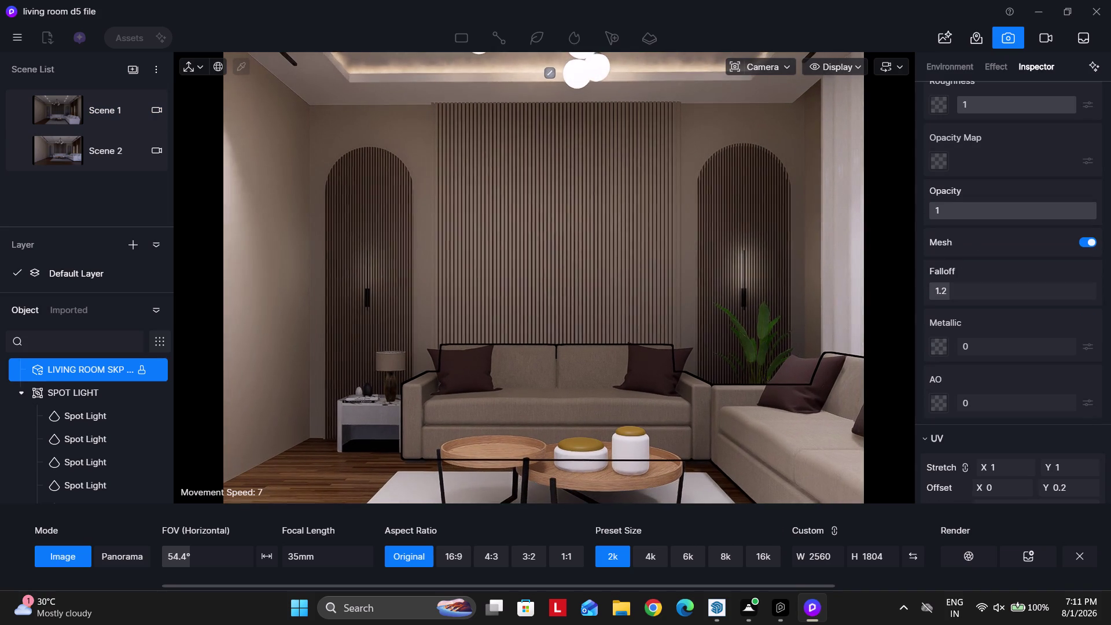
Set a 43 mm focal length and turn the camera to centre the sofa and slatted wall.
drag(298, 557, 338, 559)
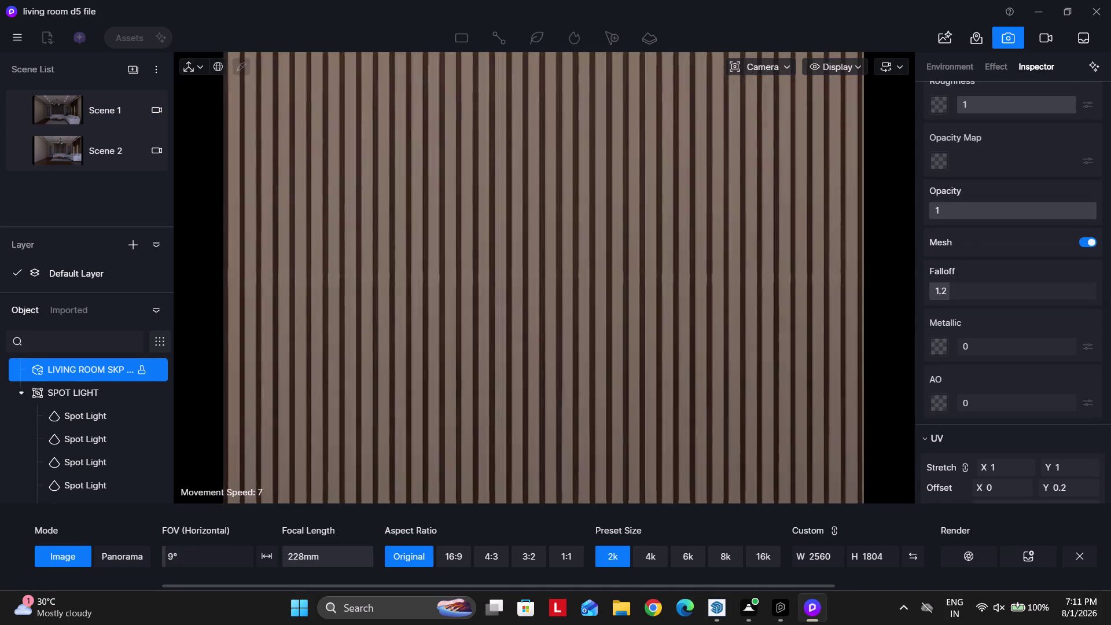
drag(338, 559, 313, 558)
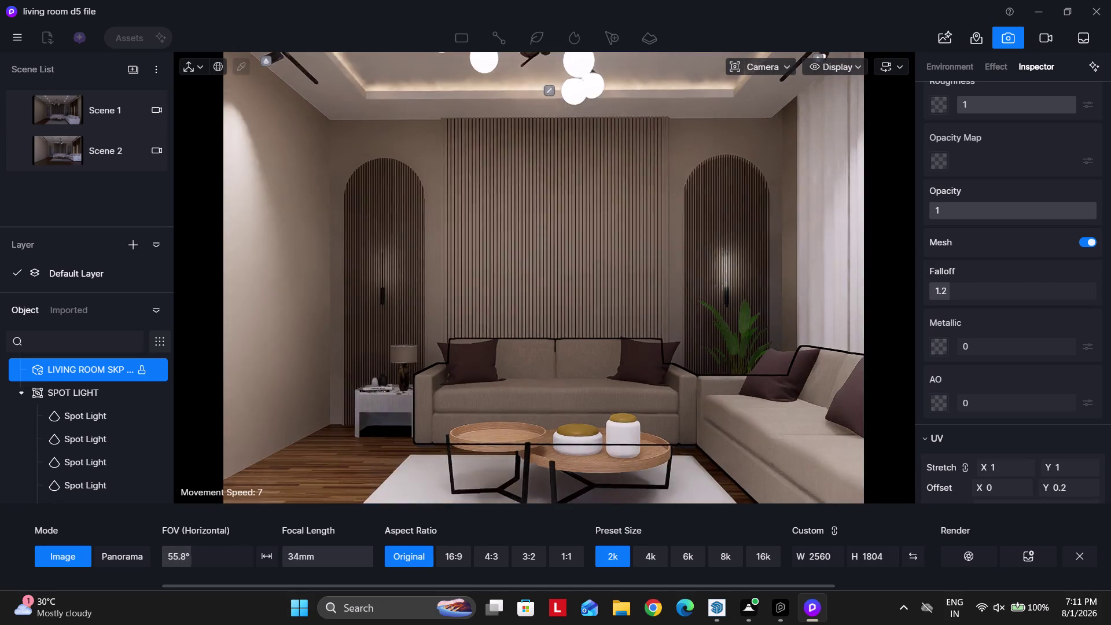
drag(312, 558, 314, 558)
right_drag(608, 366, 597, 364)
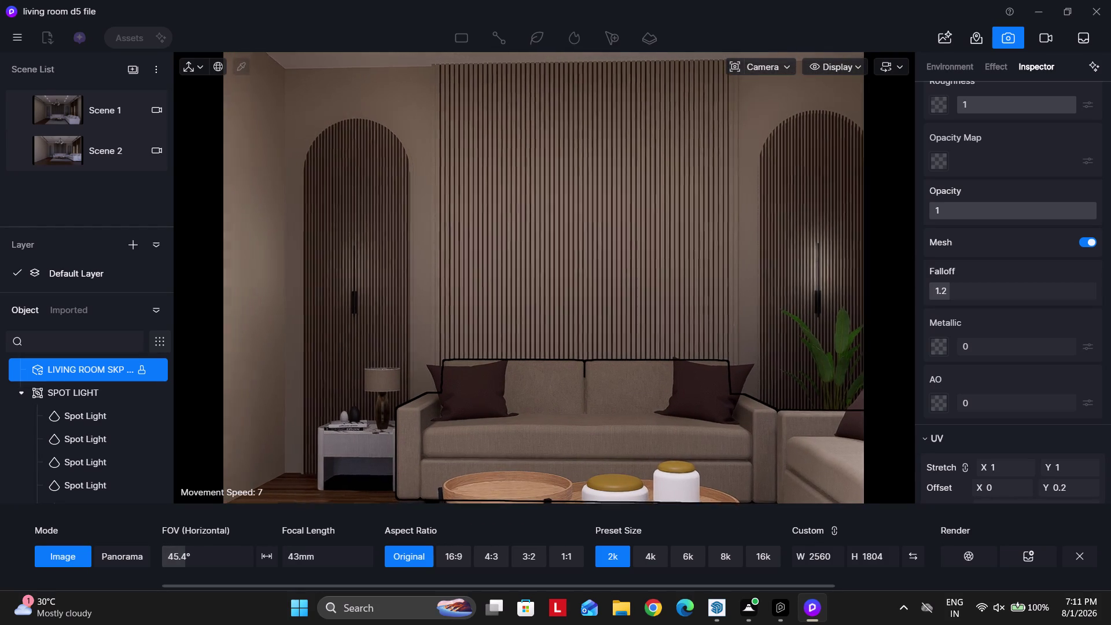
right_drag(597, 365, 614, 367)
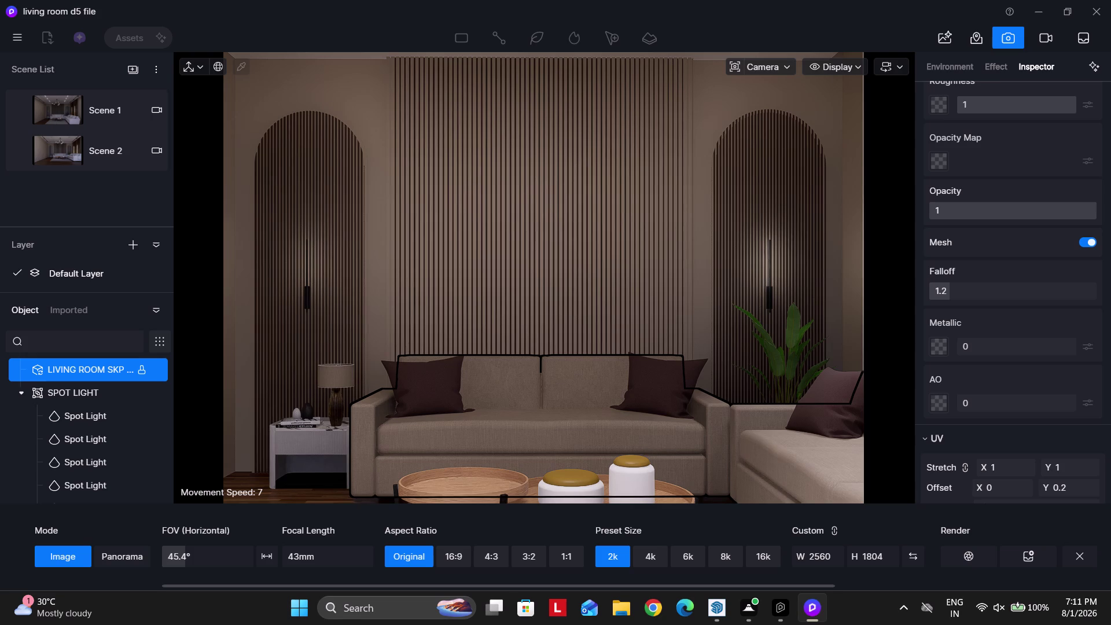
Try focal lengths of 40 and 30 mm, then fine-tune the framing on the sofa.
click(342, 561)
text(40)
key(Return)
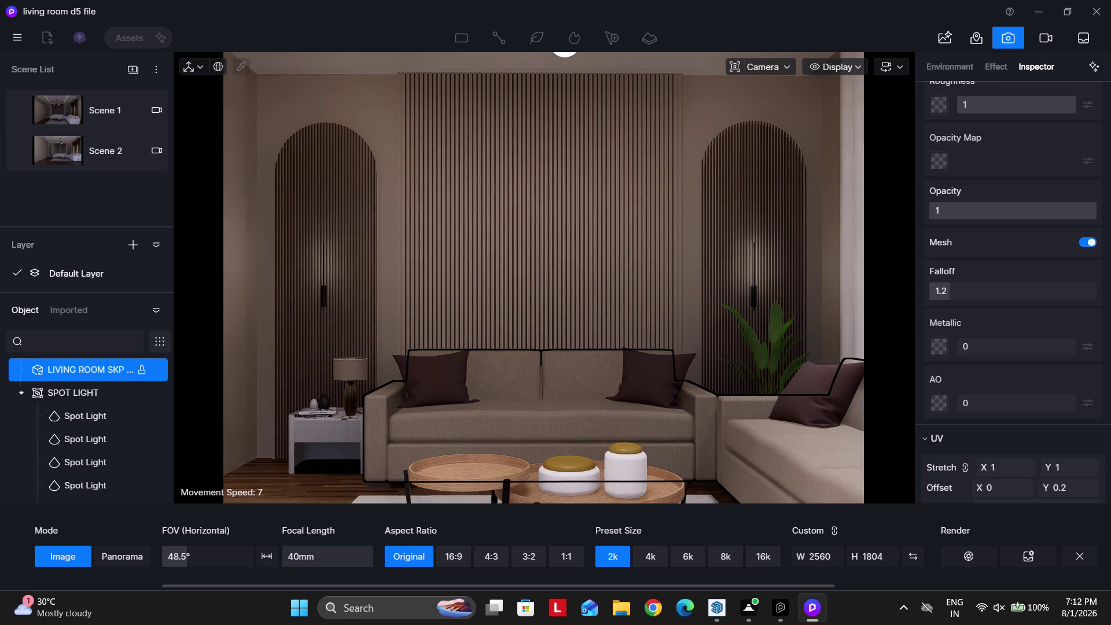
text(ee)
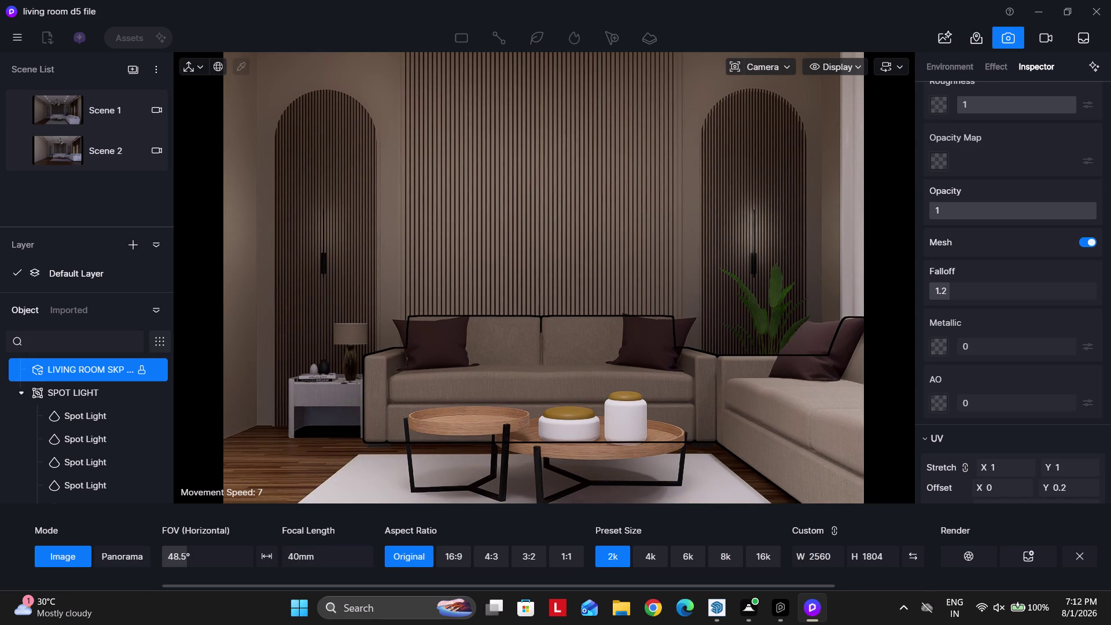
click(320, 552)
text(30)
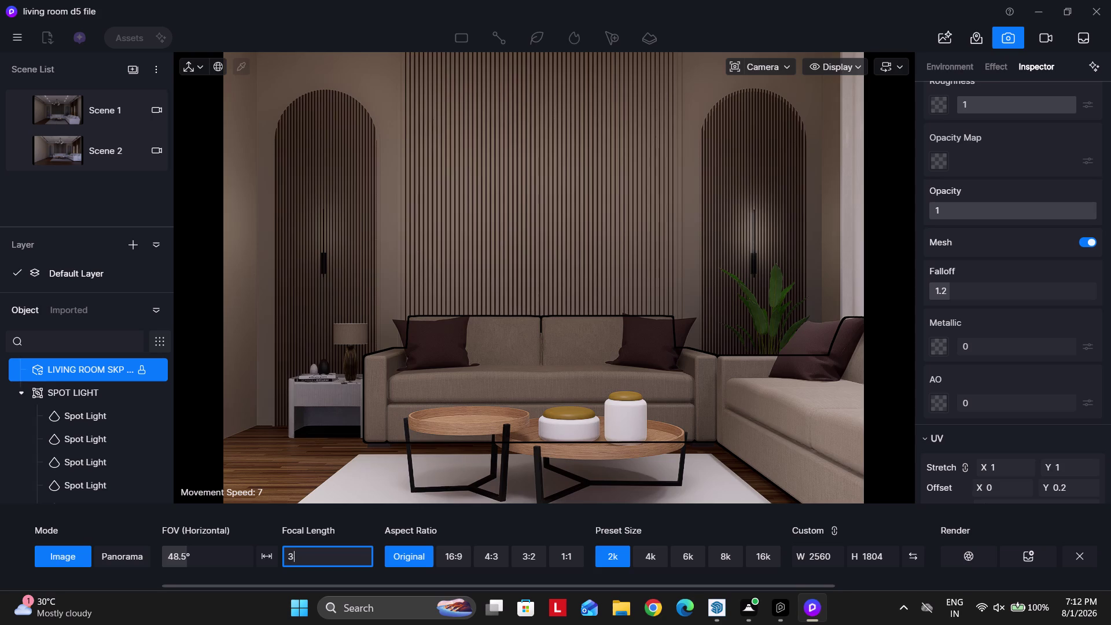
key(Return)
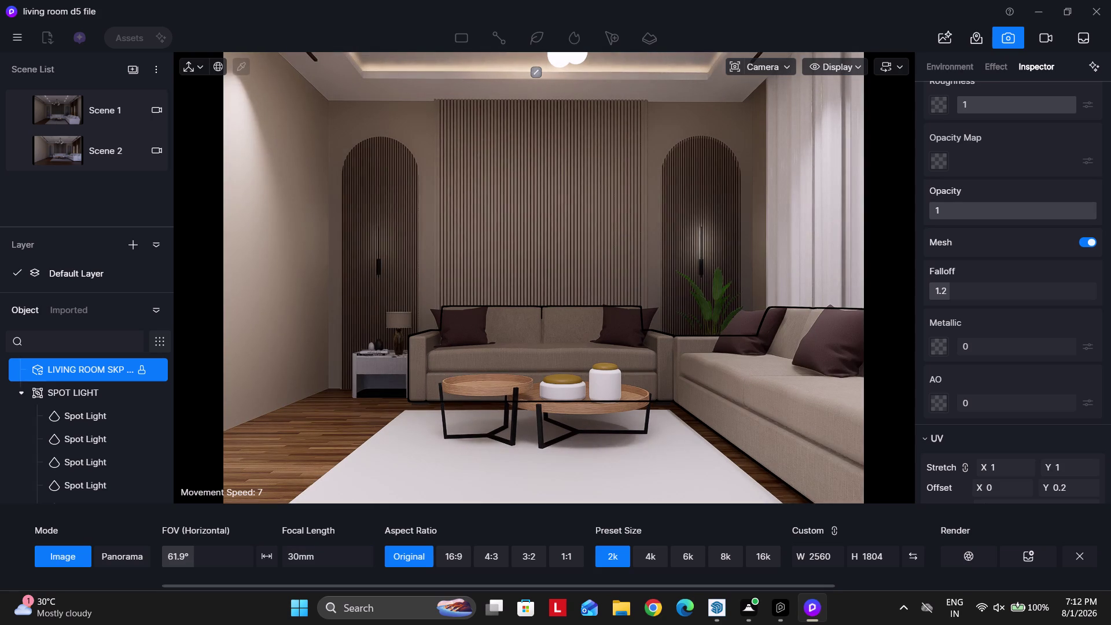
drag(302, 561, 314, 560)
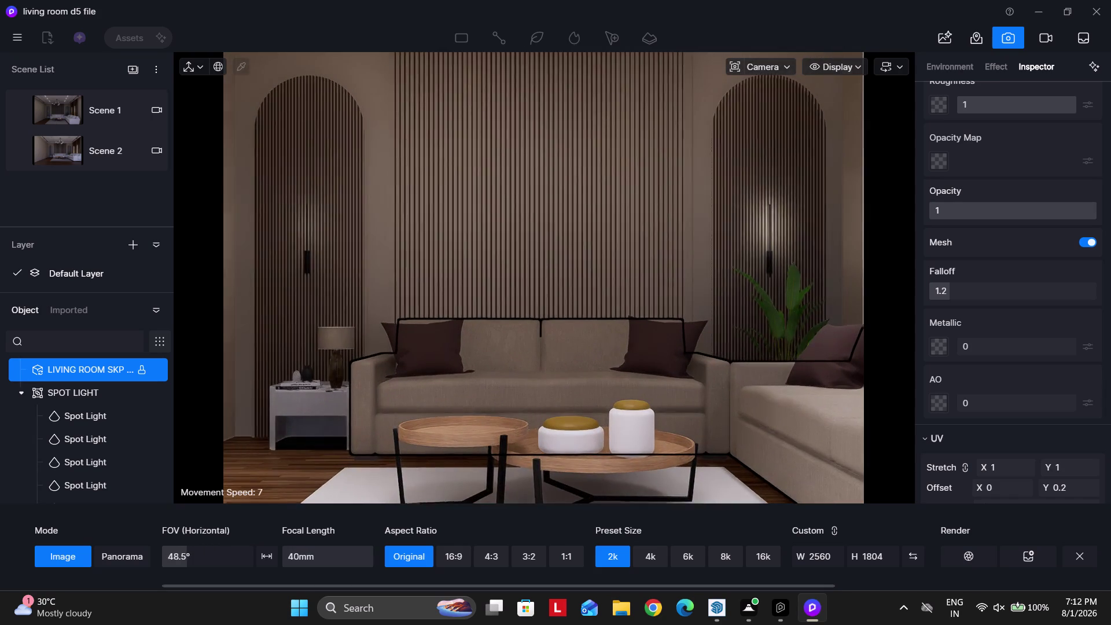
drag(314, 561, 312, 561)
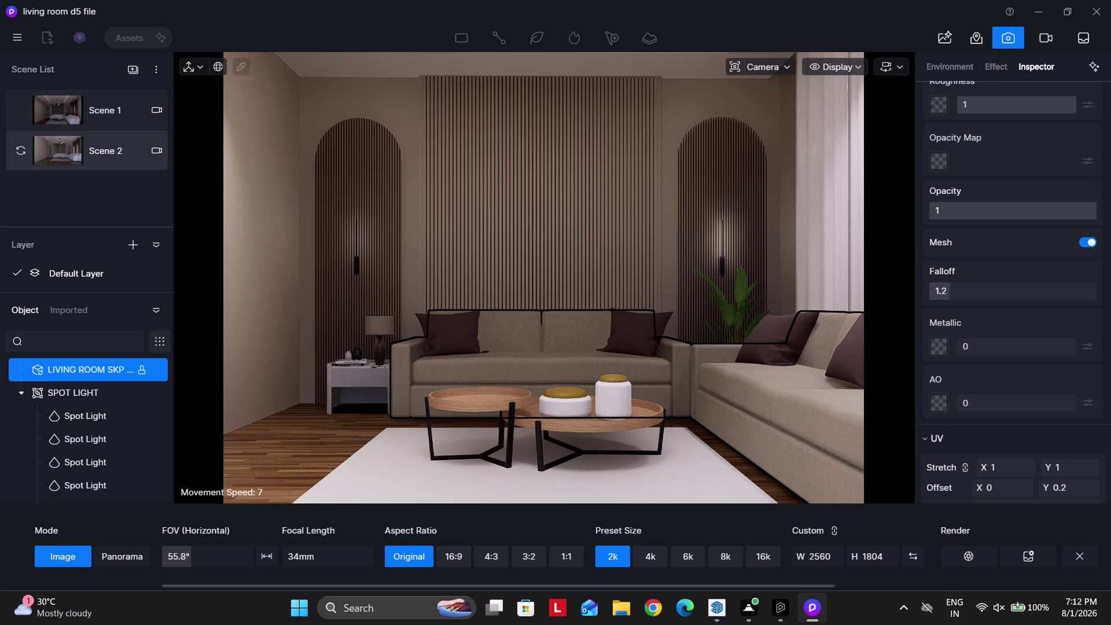
Save the view as a new Scene 3 and bring up the asset library.
key(alt+s)
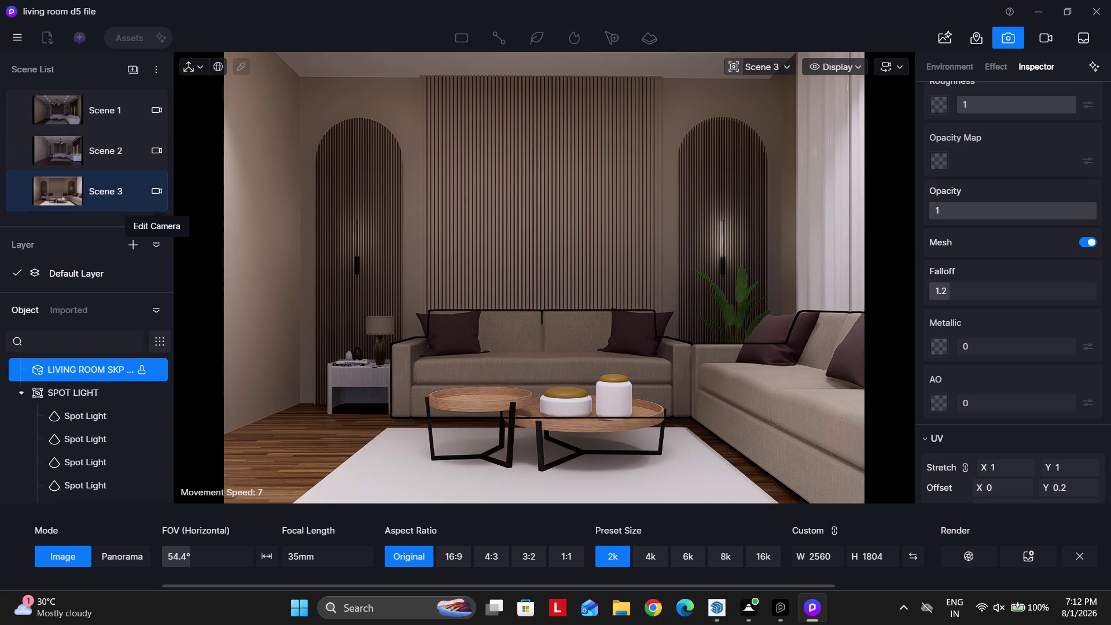
click(963, 36)
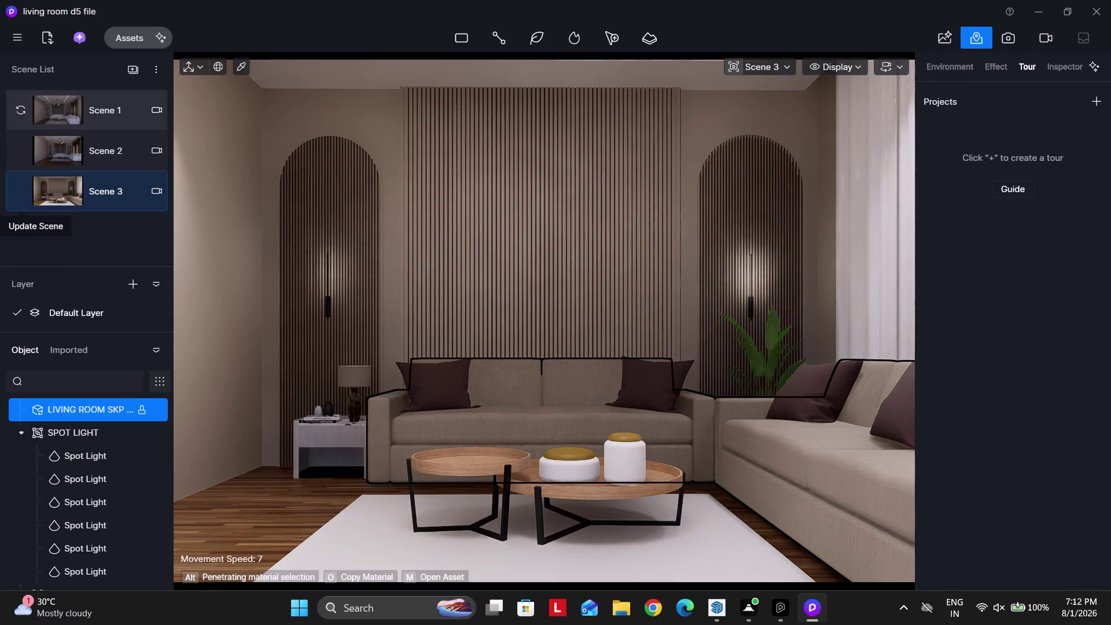
click(243, 60)
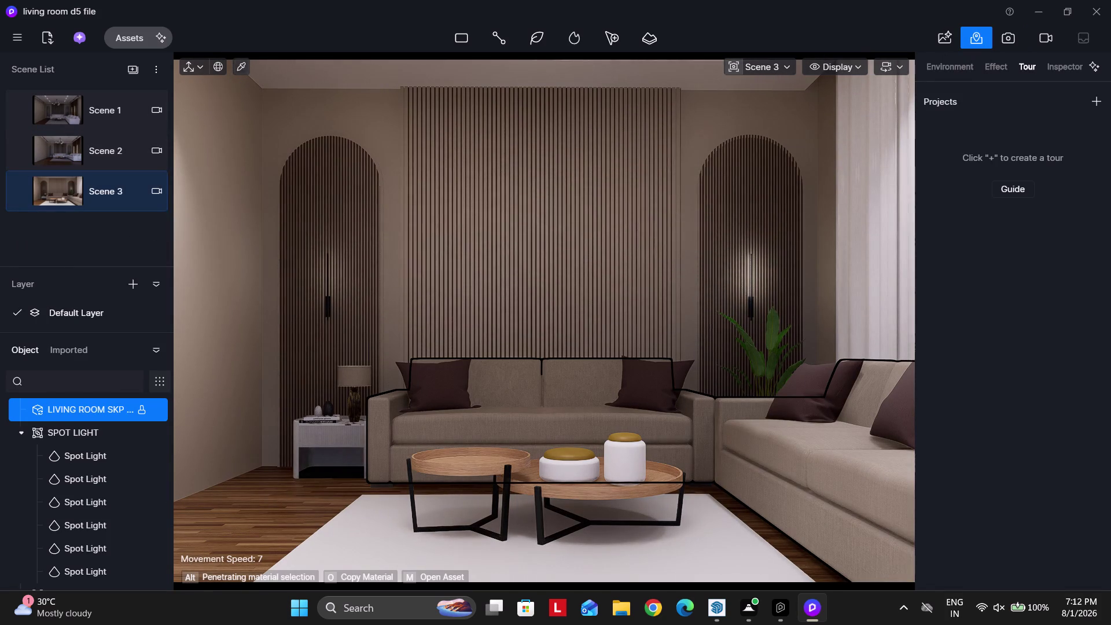
click(130, 33)
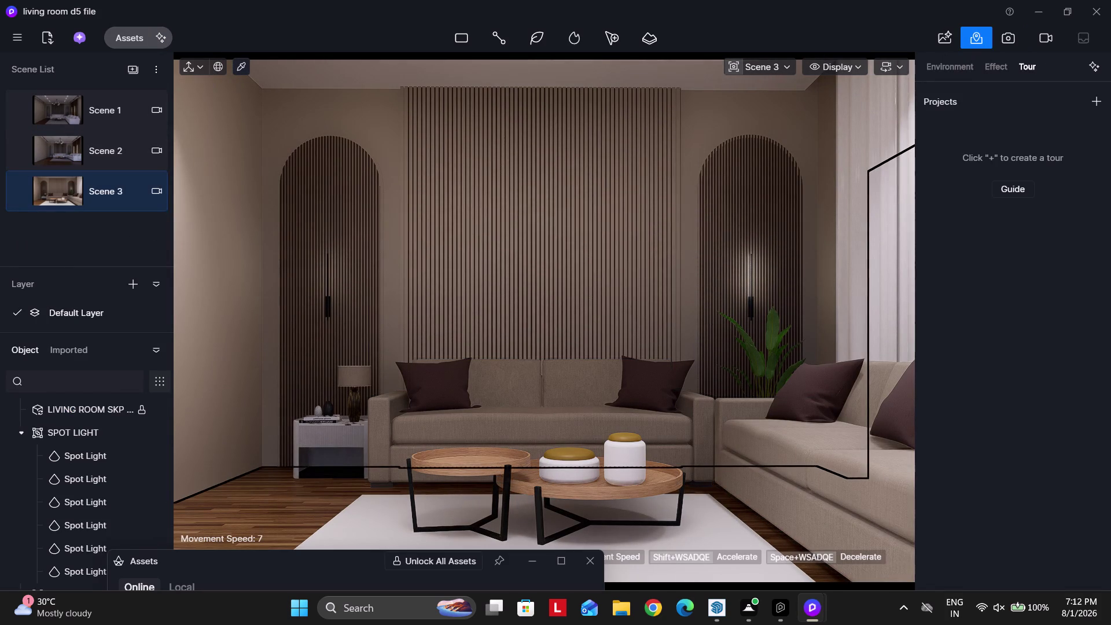
drag(257, 565, 247, 70)
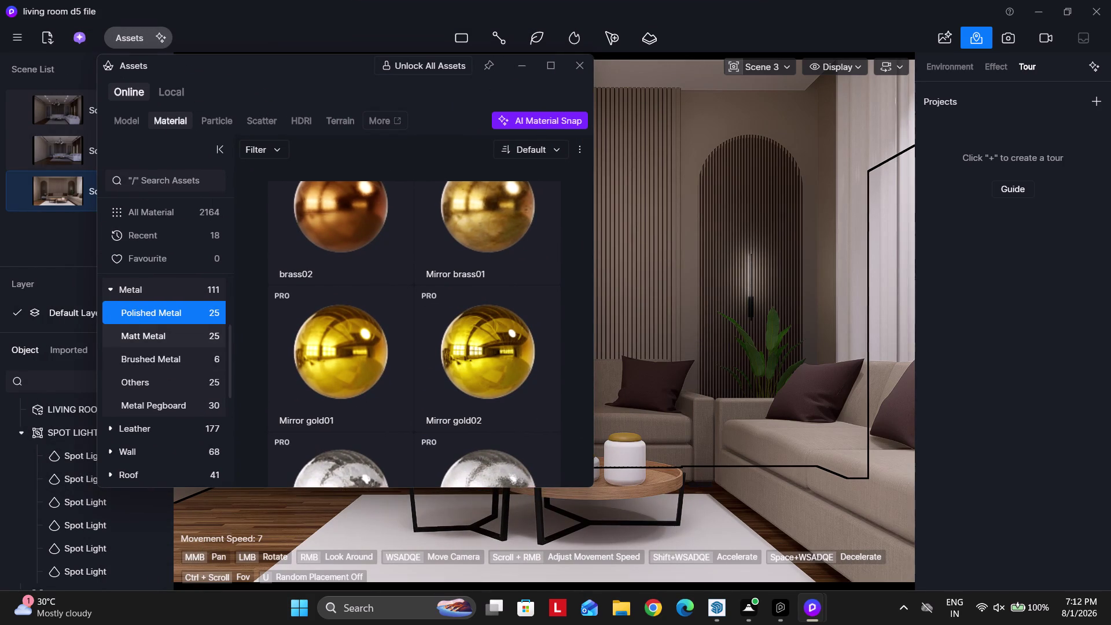
Browse to the Fabric > Carpet materials in the asset library.
scroll(up, 3)
click(141, 339)
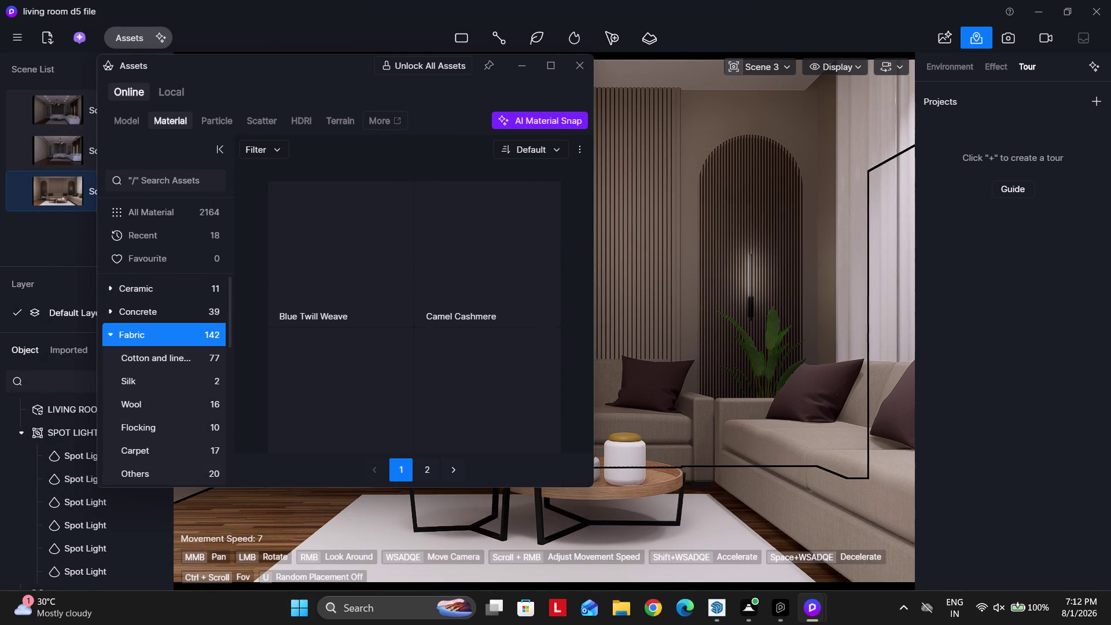
scroll(down, 3)
click(113, 334)
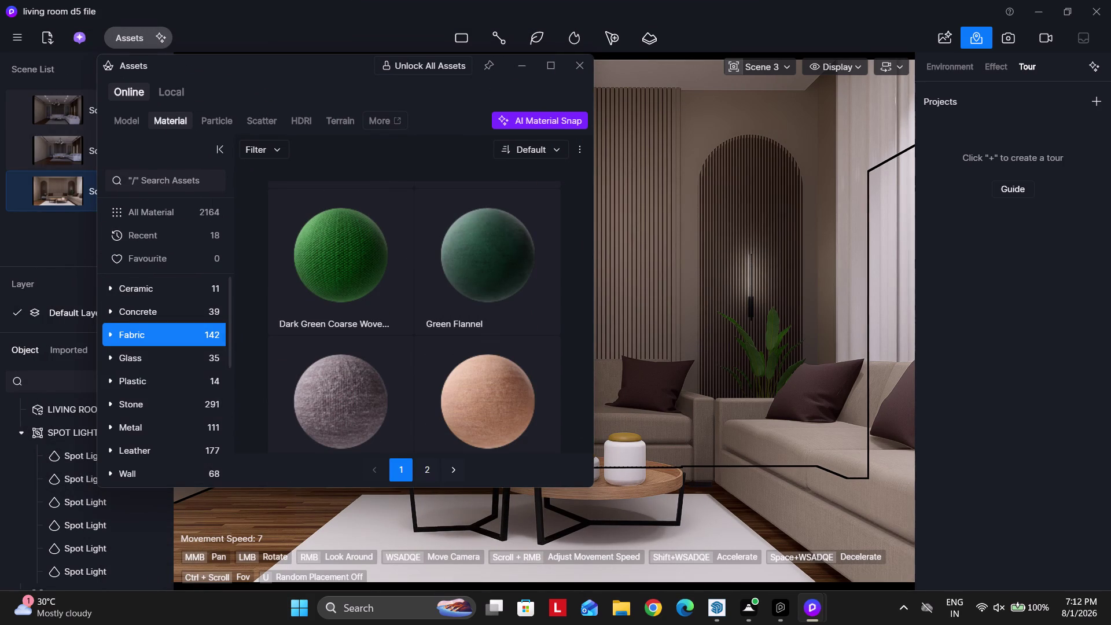
click(119, 337)
scroll(down, 3)
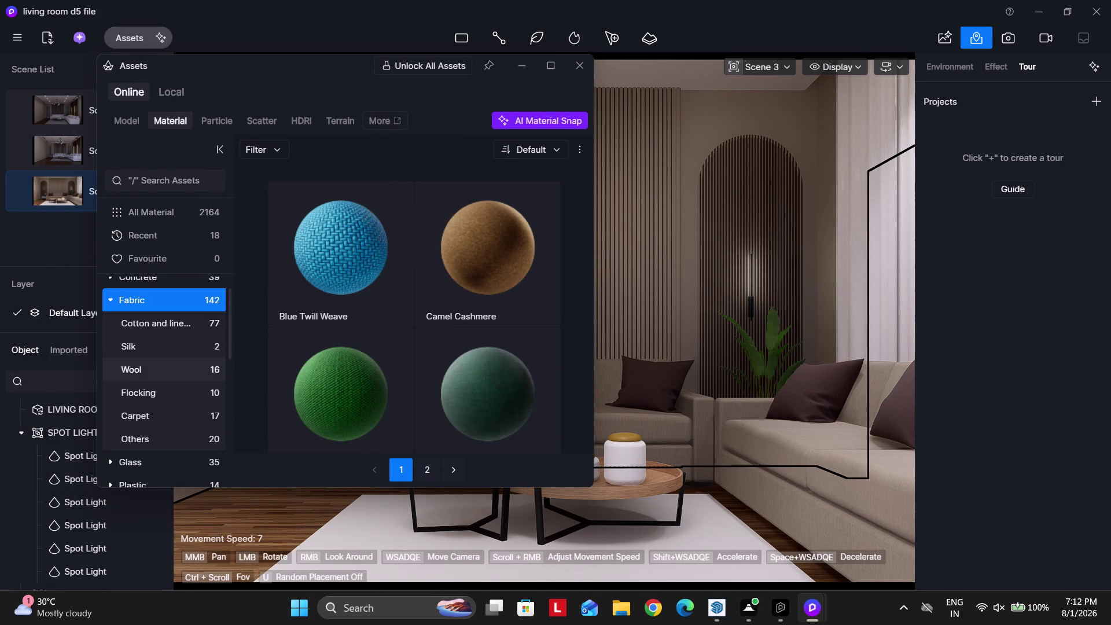
click(154, 415)
scroll(down, 3)
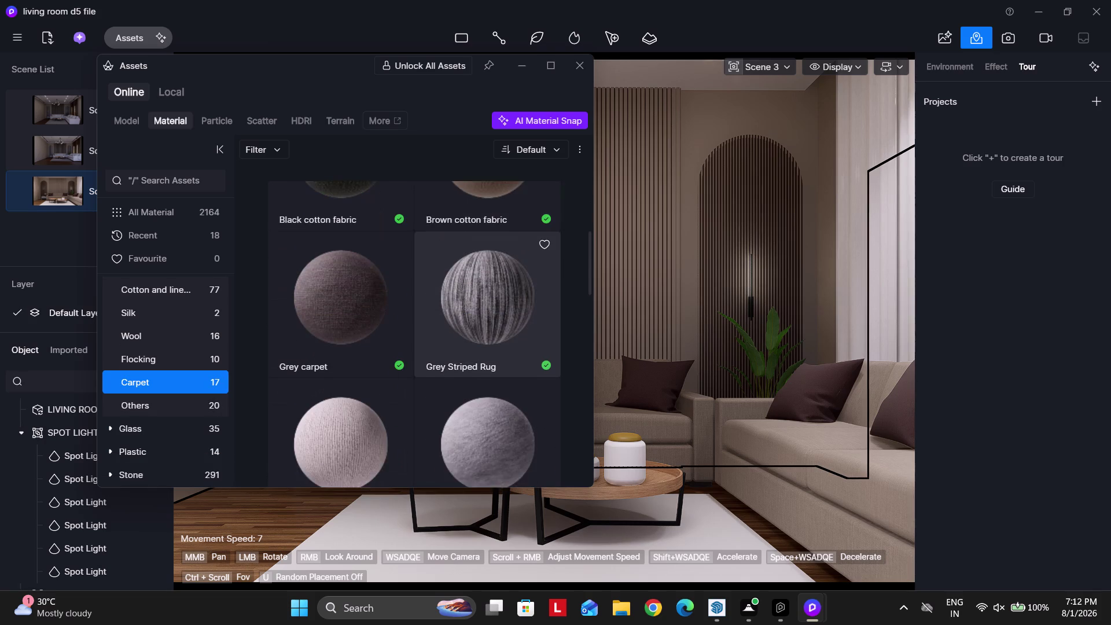
scroll(down, 3)
Apply Grey Striped Rug to the rug under the coffee tables and close Assets.
click(492, 246)
right_drag(661, 315, 683, 390)
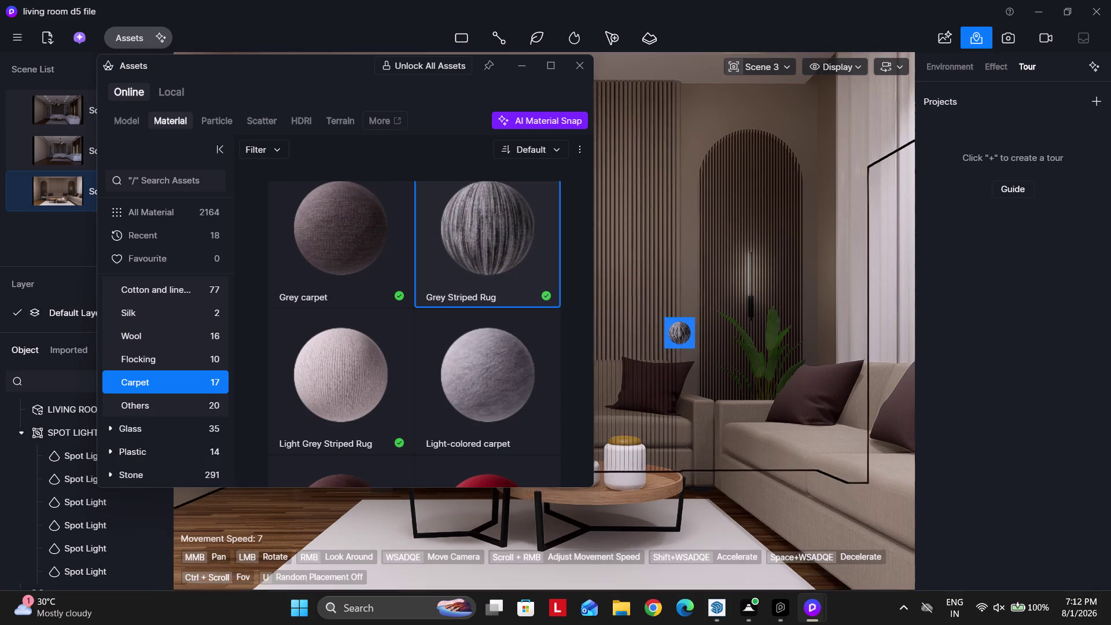
right_drag(684, 390, 688, 395)
click(679, 473)
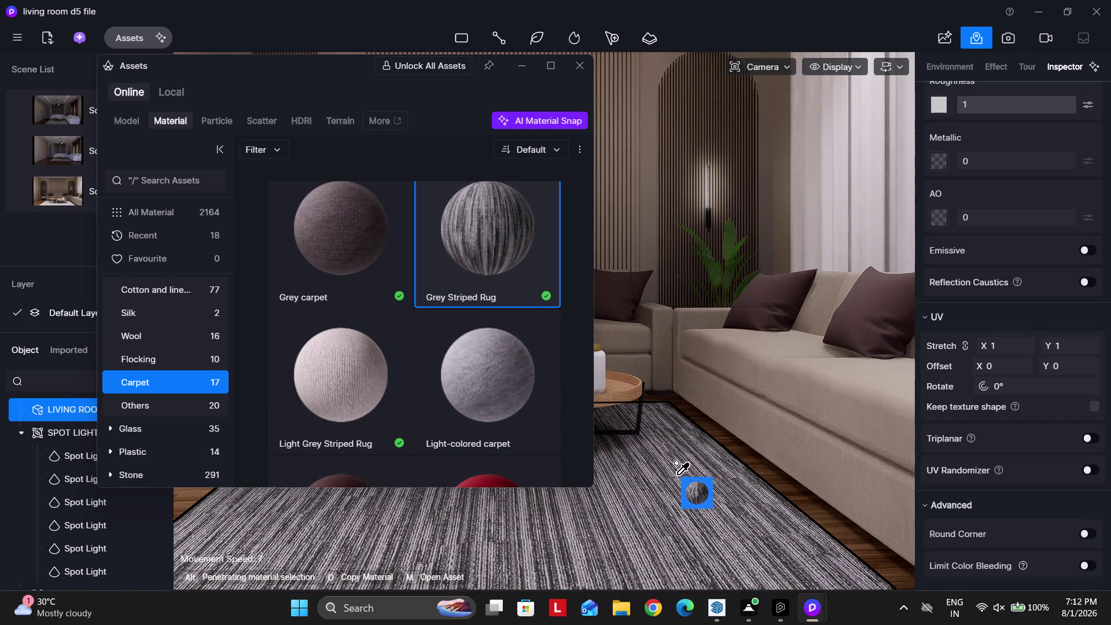
click(587, 71)
click(99, 186)
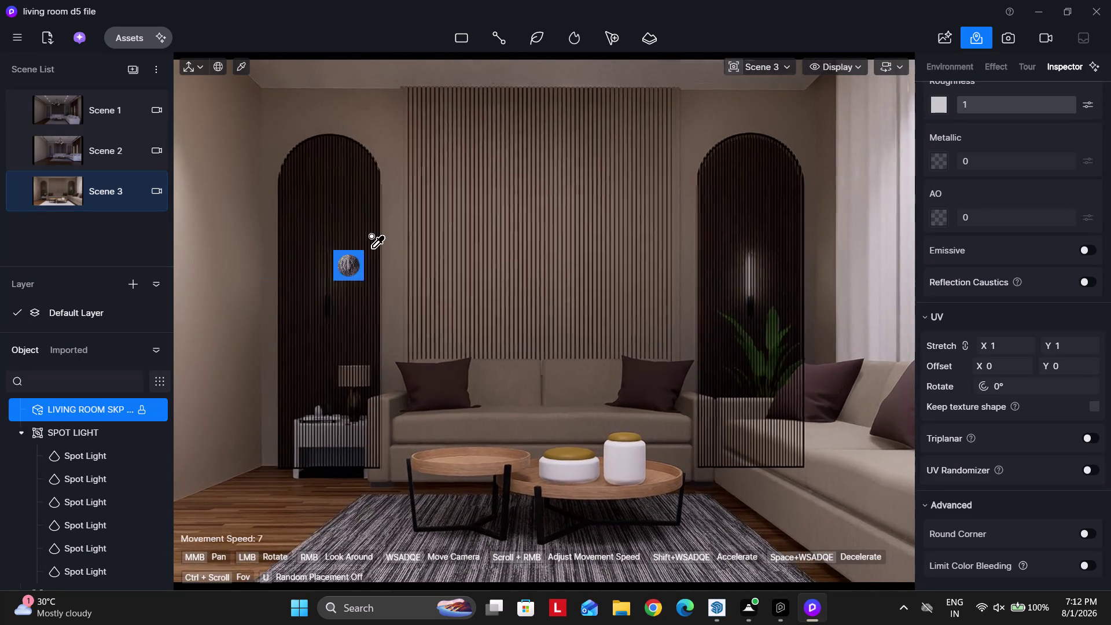
Return to Scene 3, cancel the pending material placement and save the project.
click(21, 193)
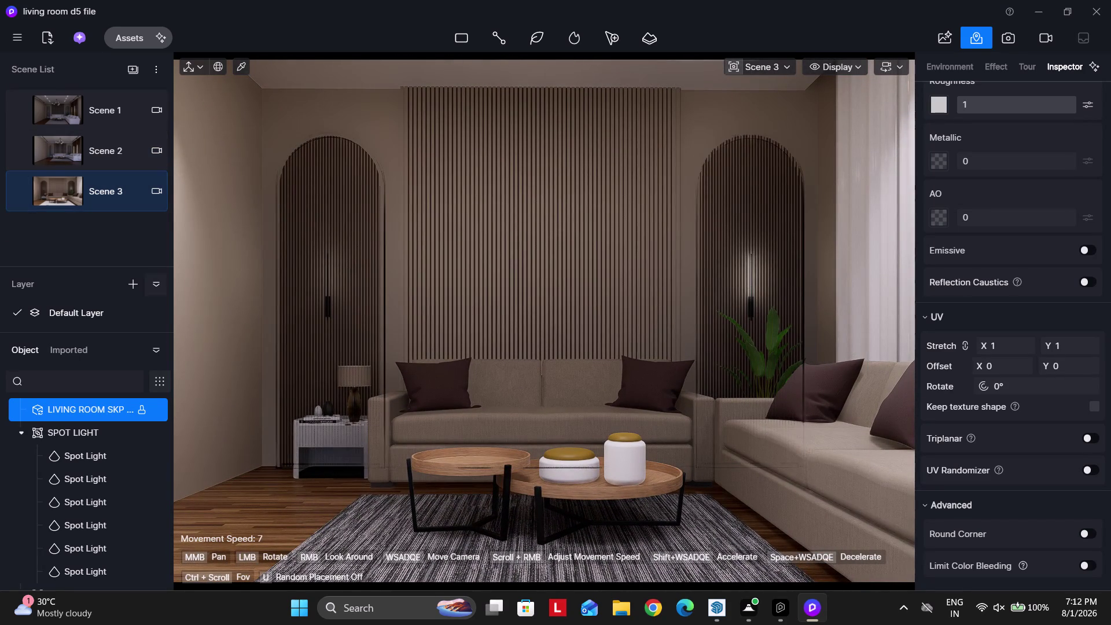
right_click(671, 292)
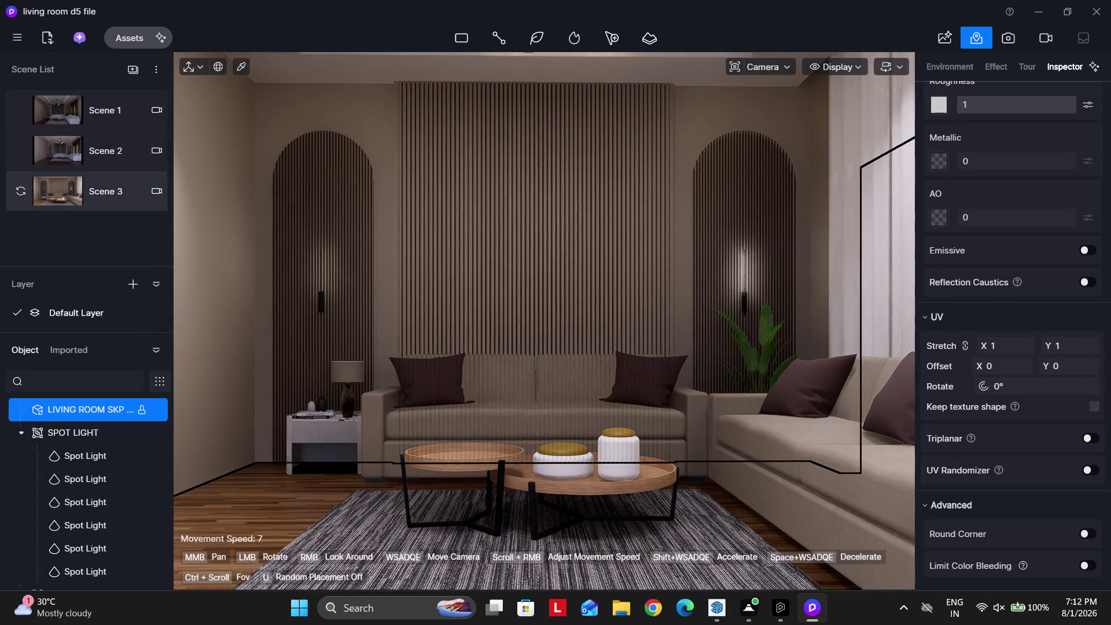
click(110, 198)
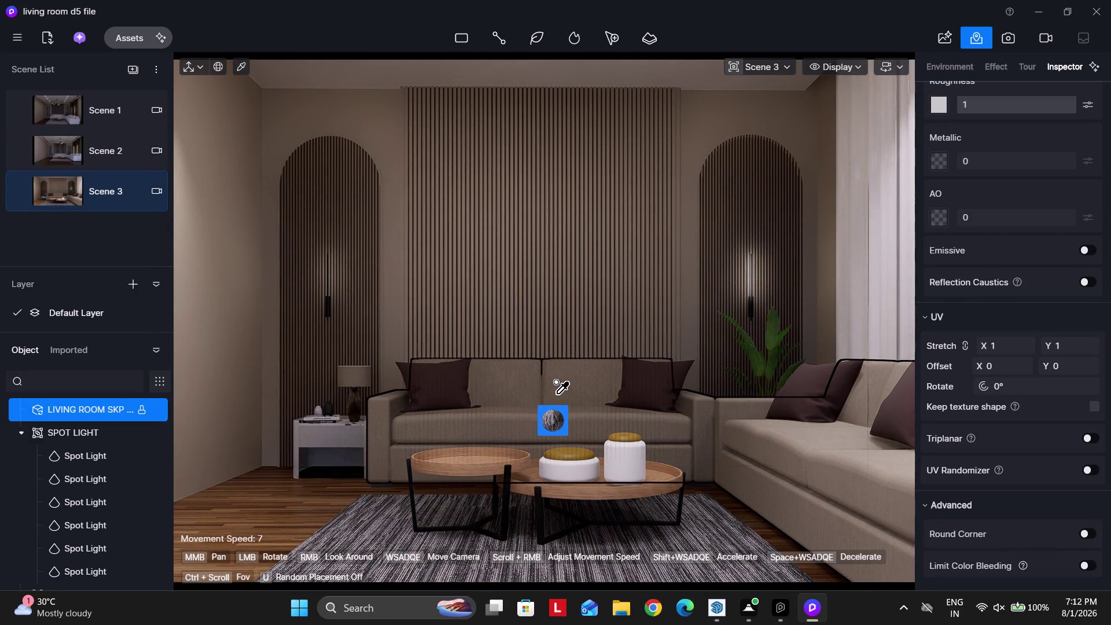
key(Escape)
key(Escape)
key(Escape)
key(Escape)
key(Escape)
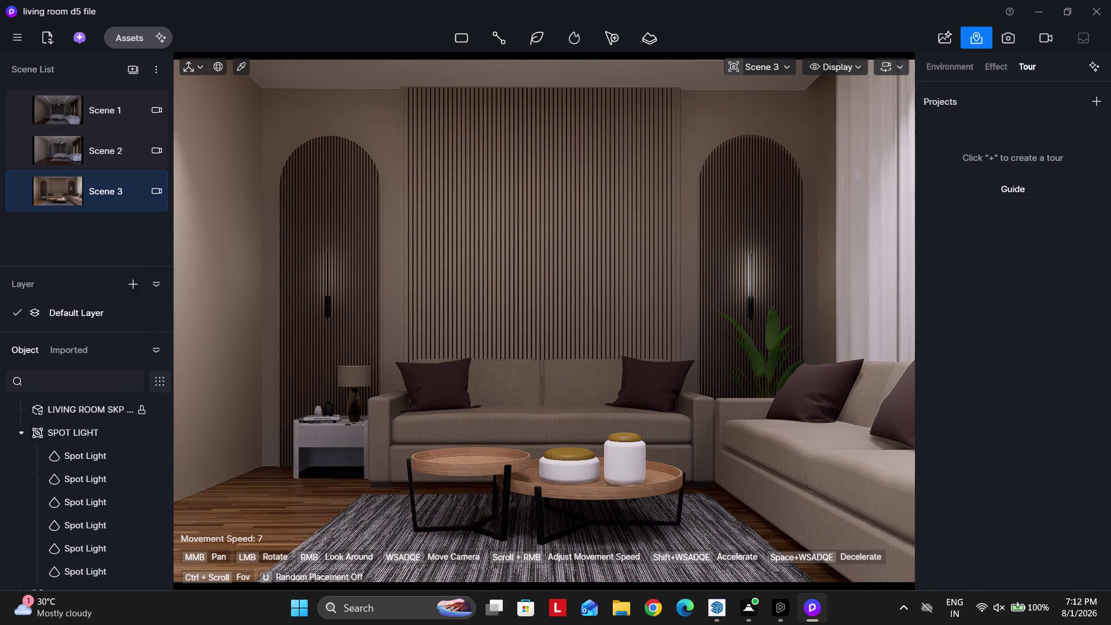
key(ctrl+s)
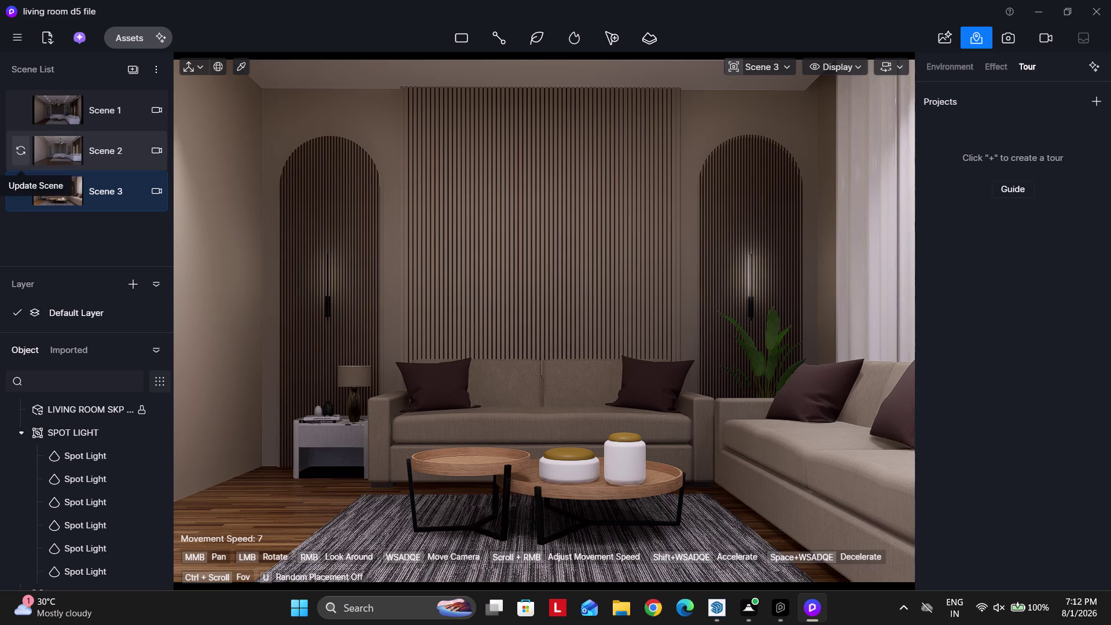
Update Scene 3 with the striped rug and open its image render settings.
click(85, 228)
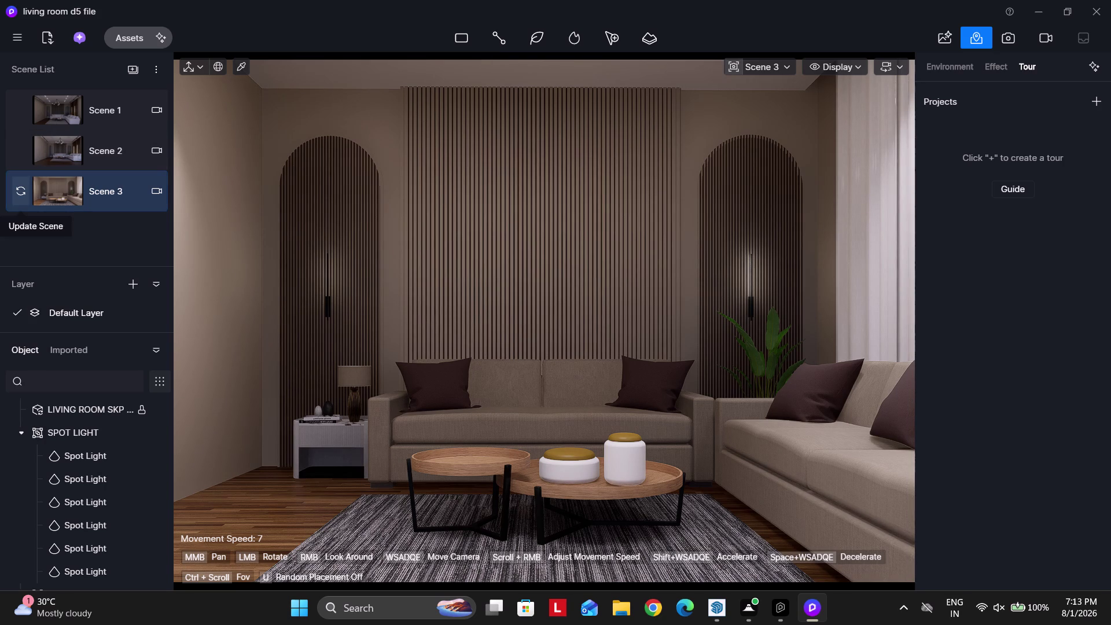
click(79, 229)
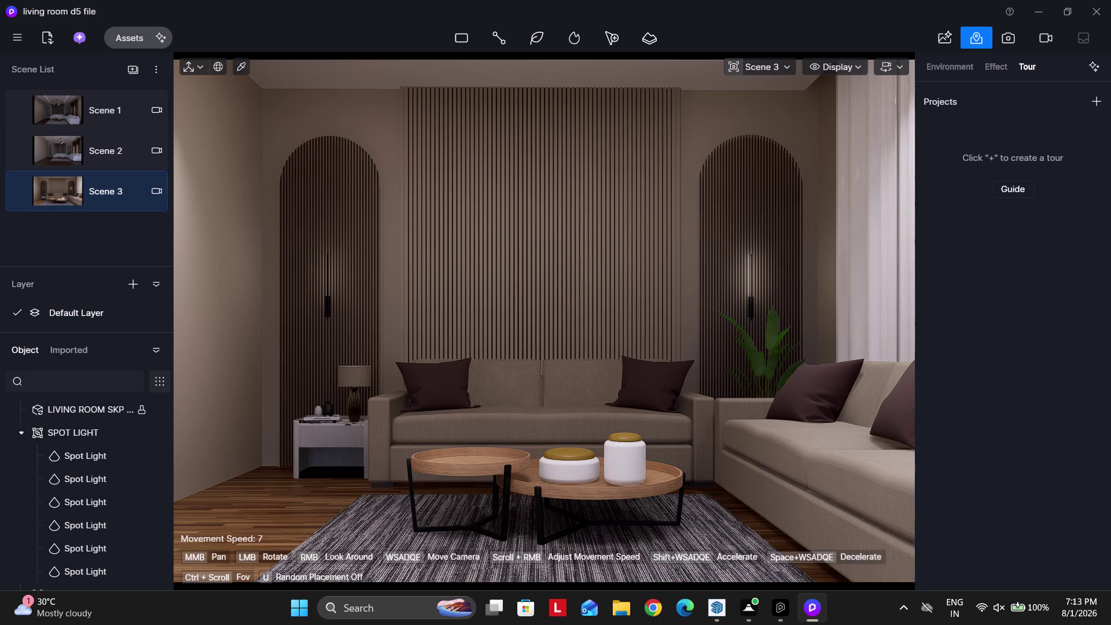
click(21, 191)
click(1007, 42)
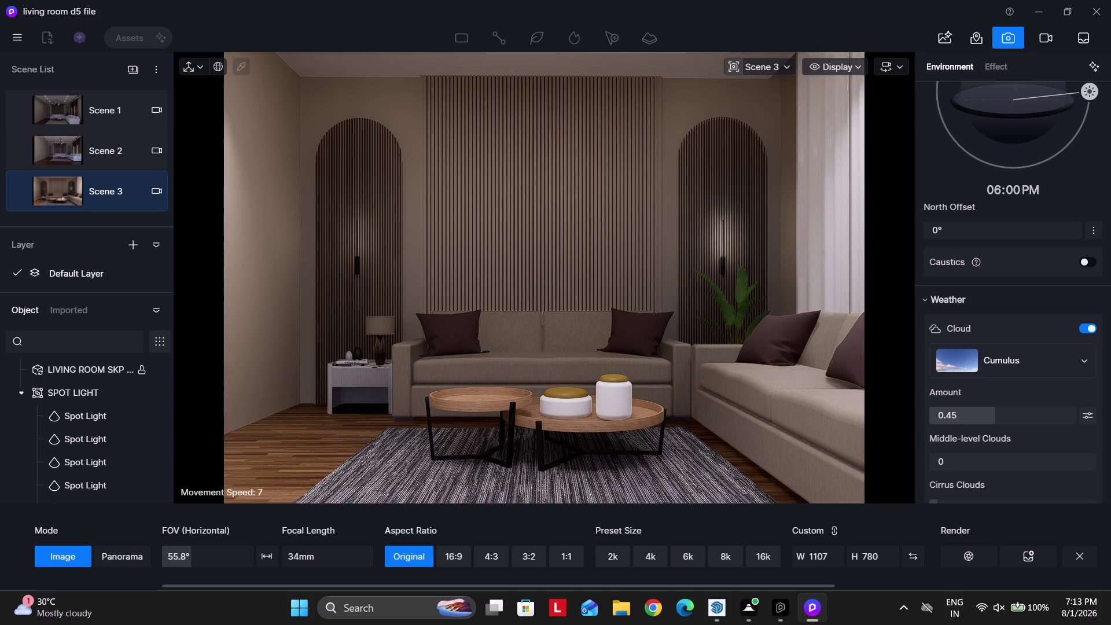
Choose the 2K preset size (2560 × 1803) for the Scene 3 still image.
click(5, 35)
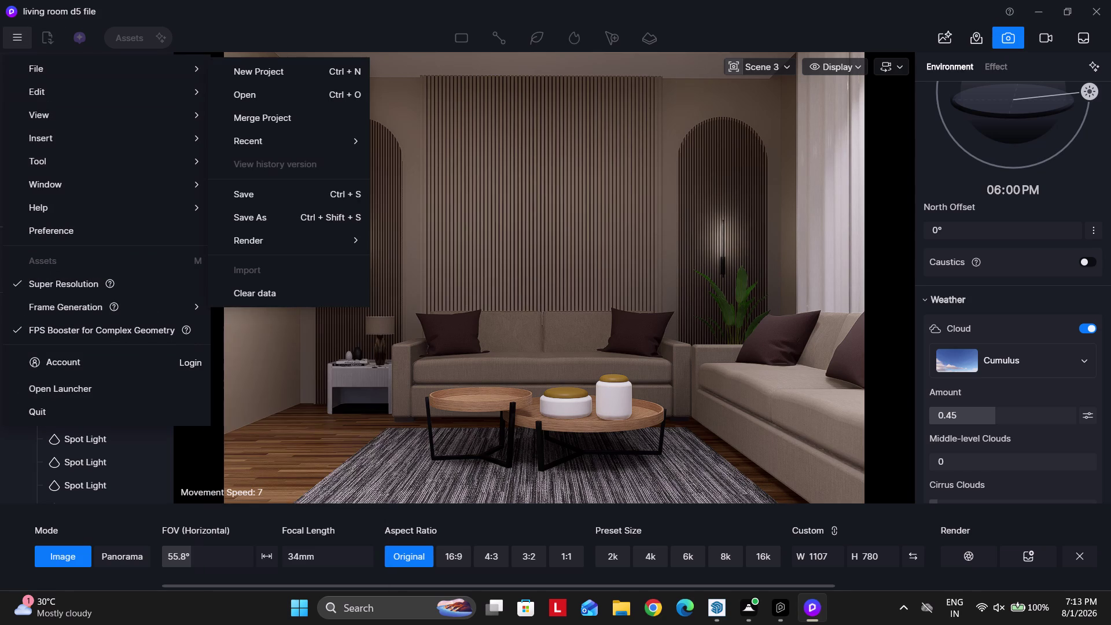
click(685, 368)
click(612, 550)
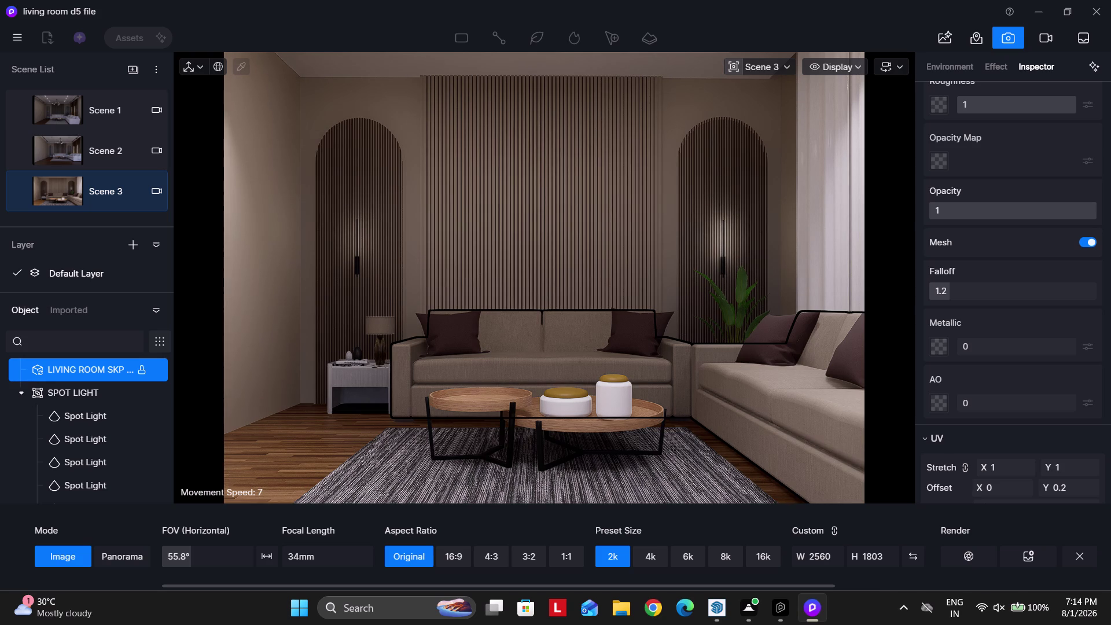
Render Scene 3 and save it to the Desktop as a PNG named 'Scene 3'.
click(18, 192)
click(971, 546)
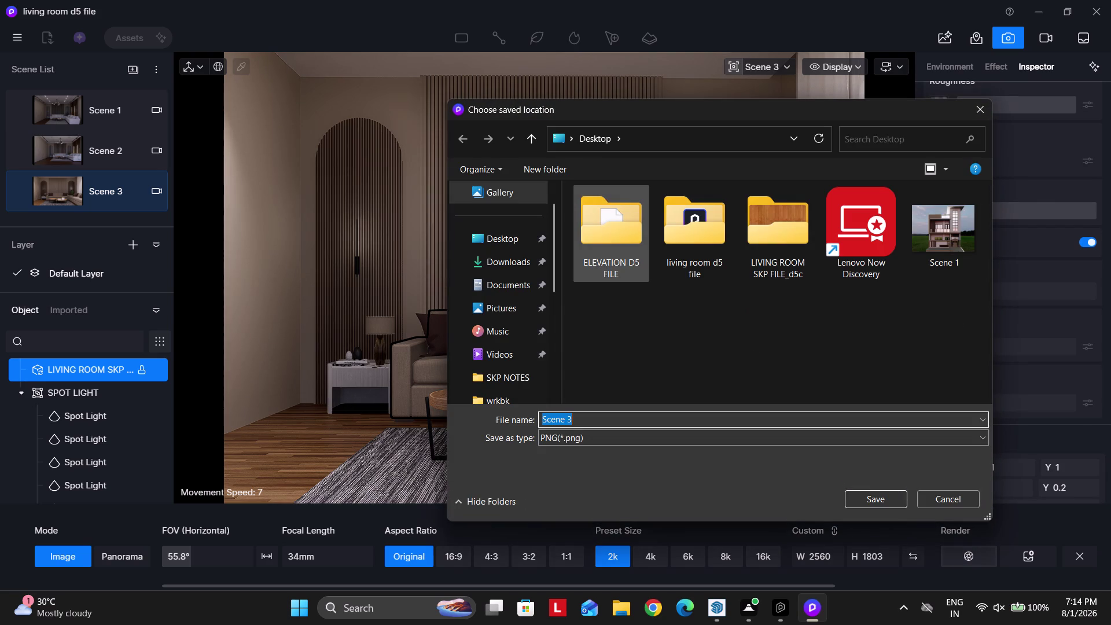
click(518, 231)
click(596, 402)
click(596, 420)
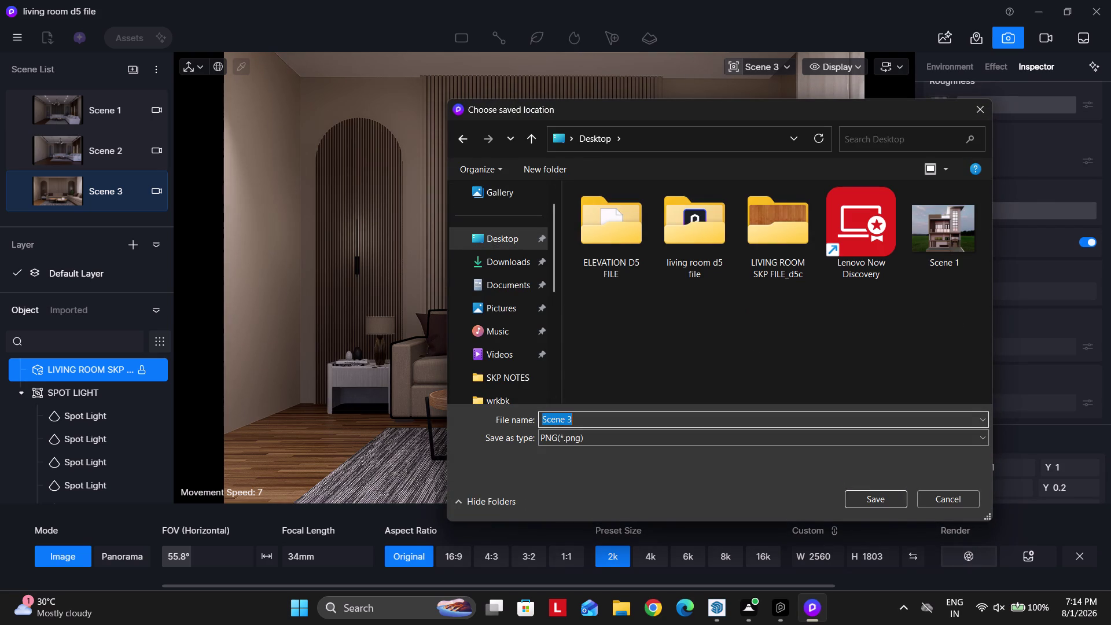
key(1)
key(Return)
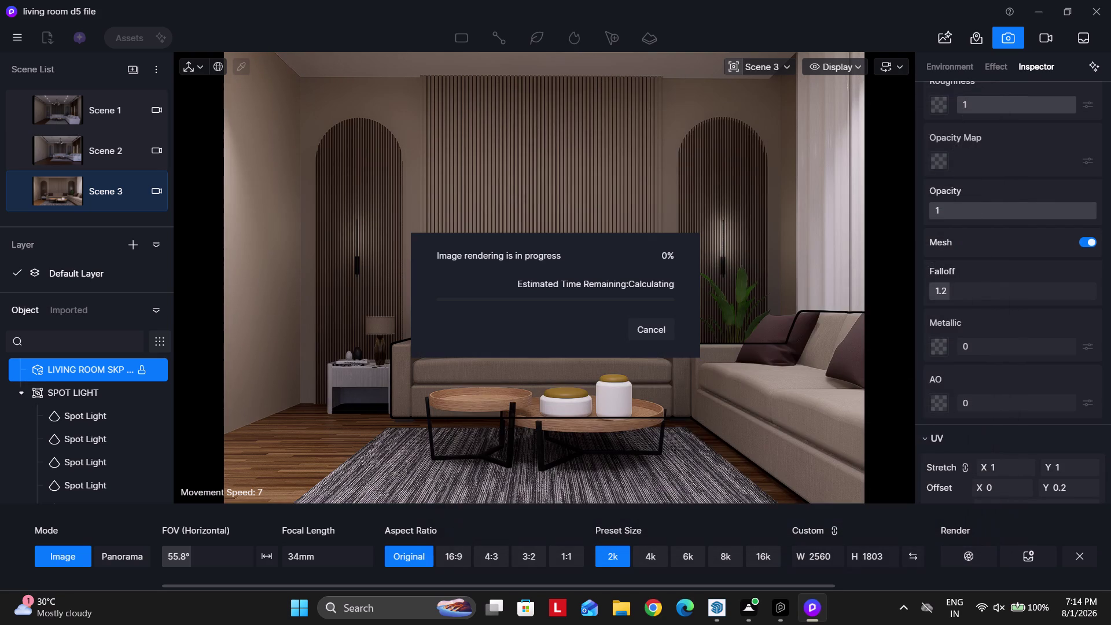